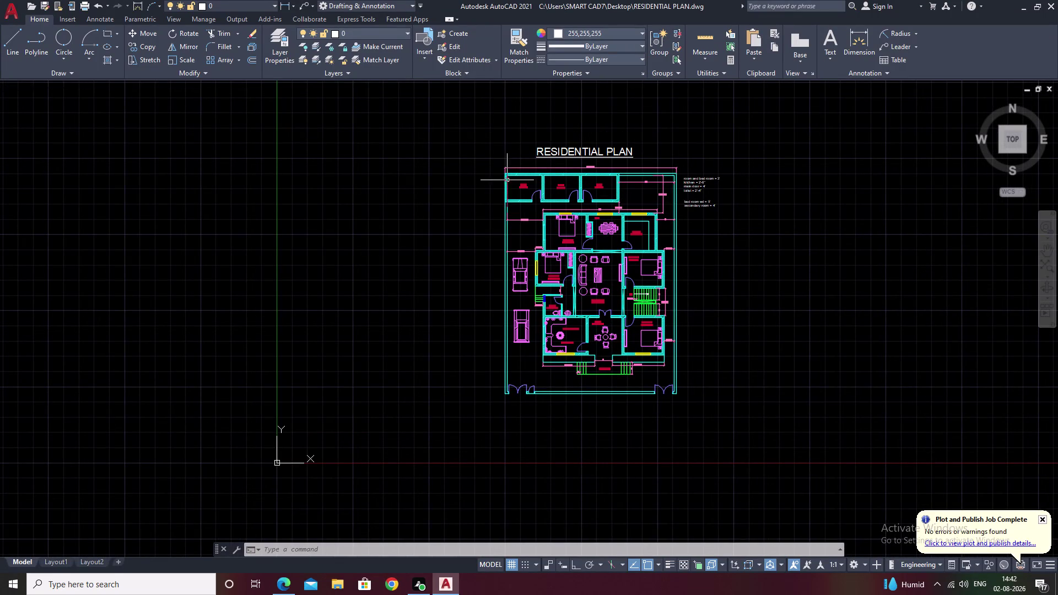
Set the DIM, FUNITUER, VNT and WD layers to plot, then bring up the Plot dialog.
click(275, 39)
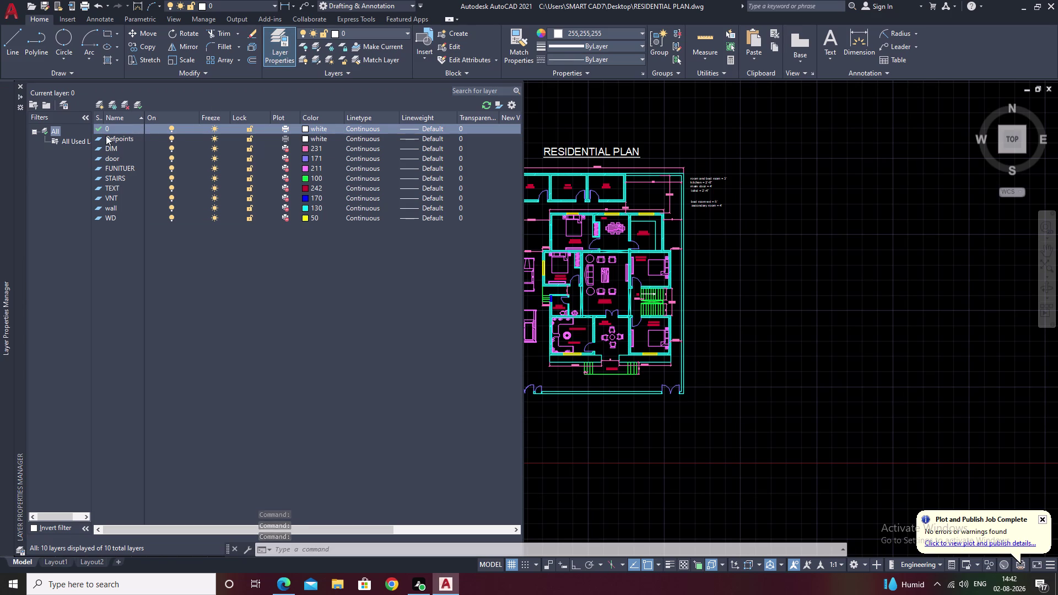
click(285, 147)
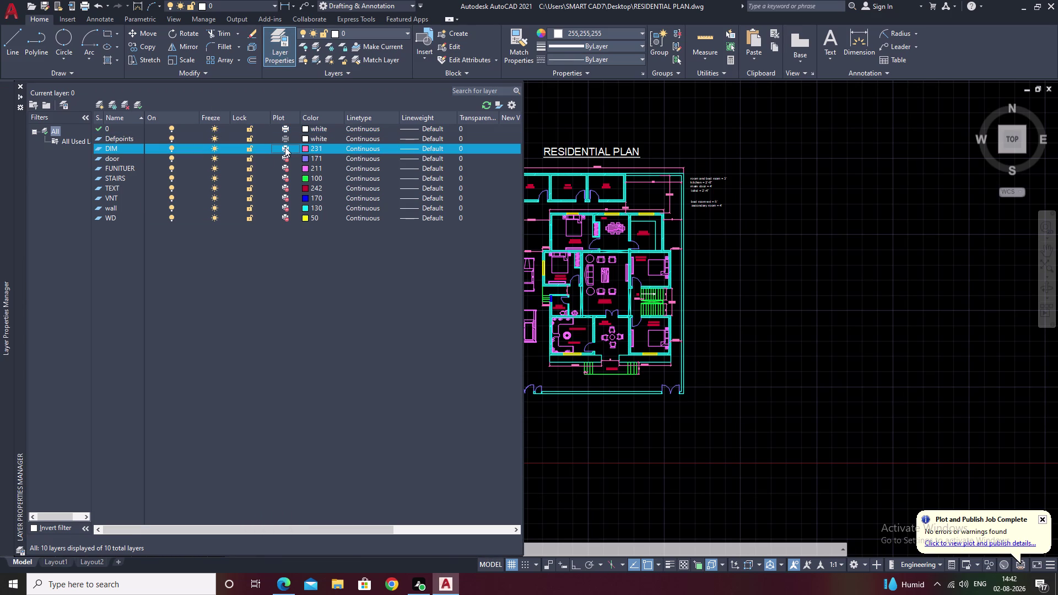
click(286, 159)
click(286, 169)
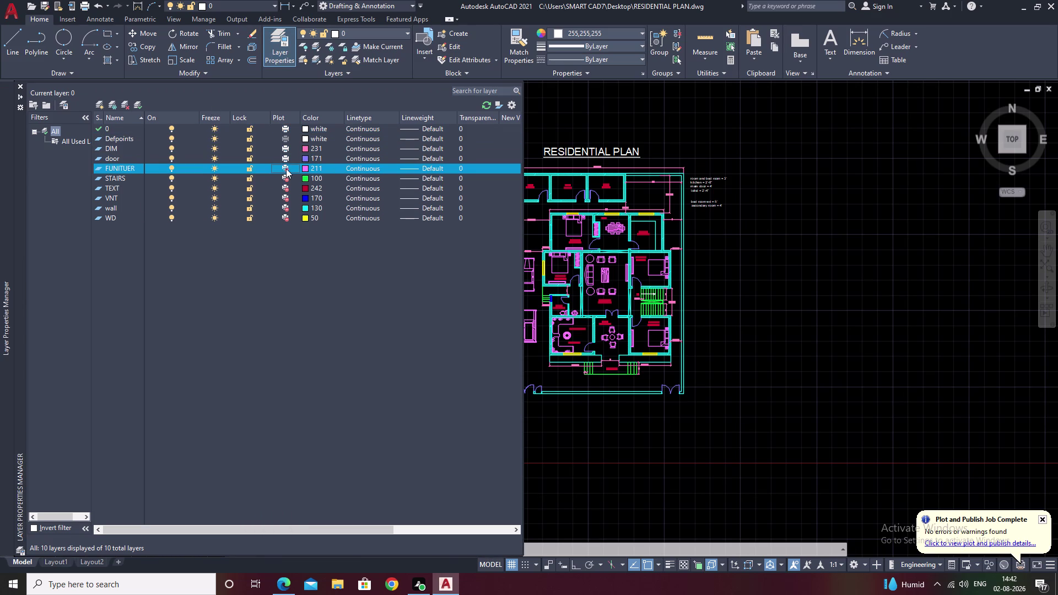
click(285, 179)
click(285, 193)
click(285, 197)
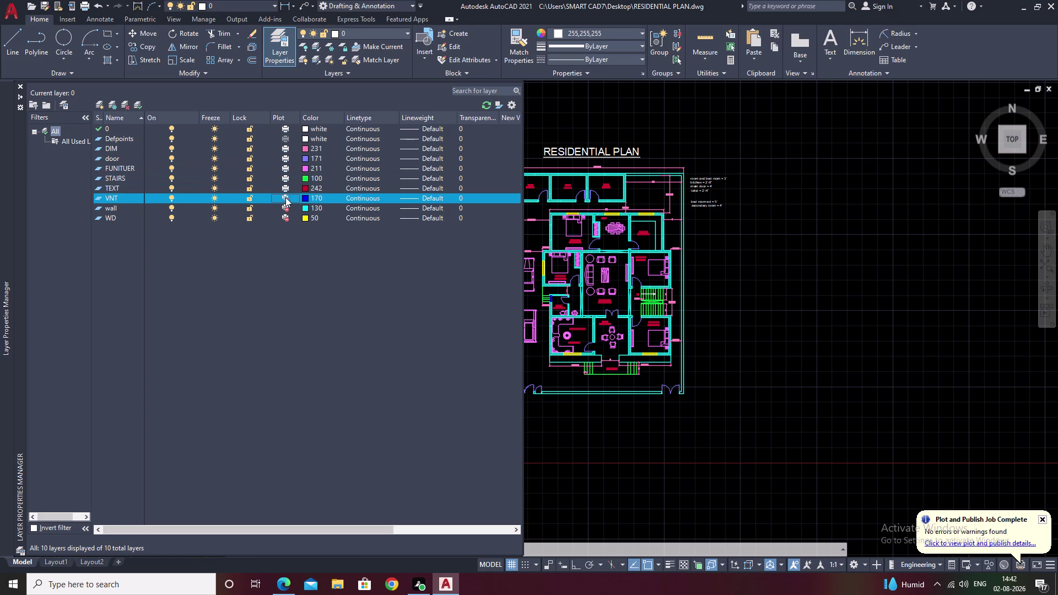
click(287, 205)
click(286, 215)
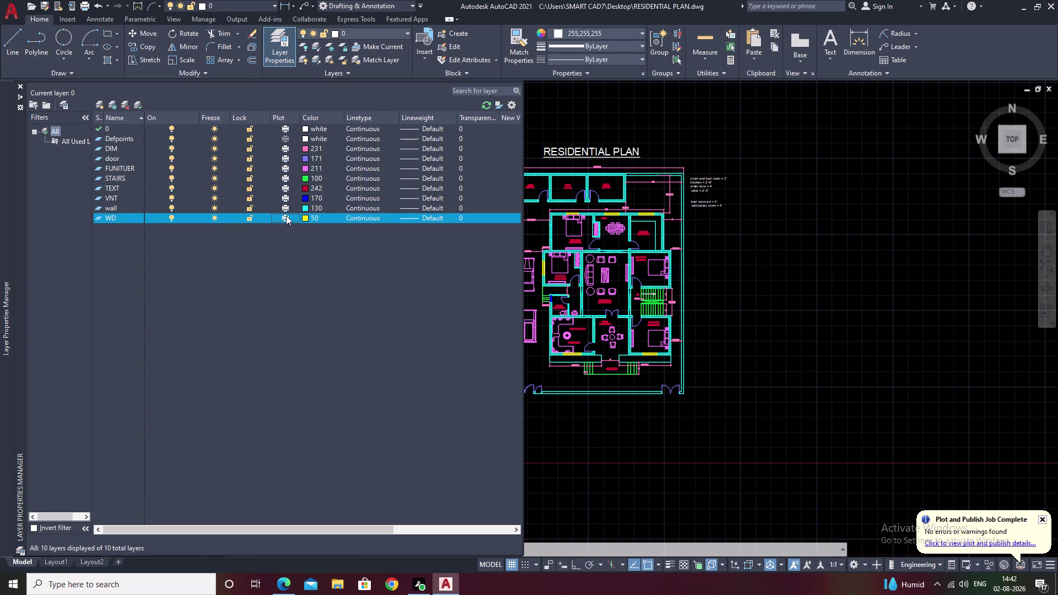
click(18, 86)
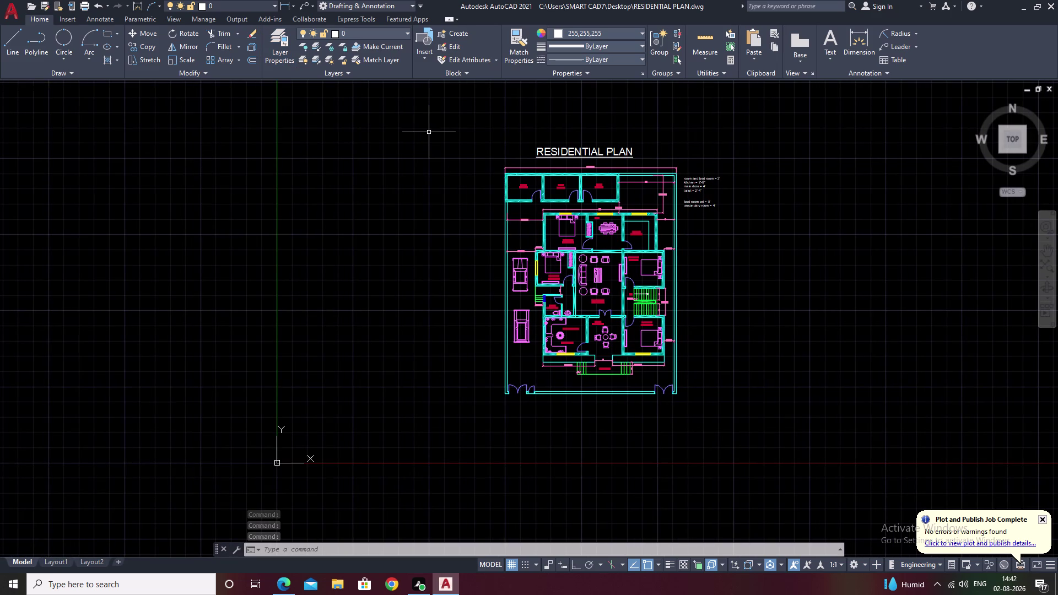
key(ctrl+p)
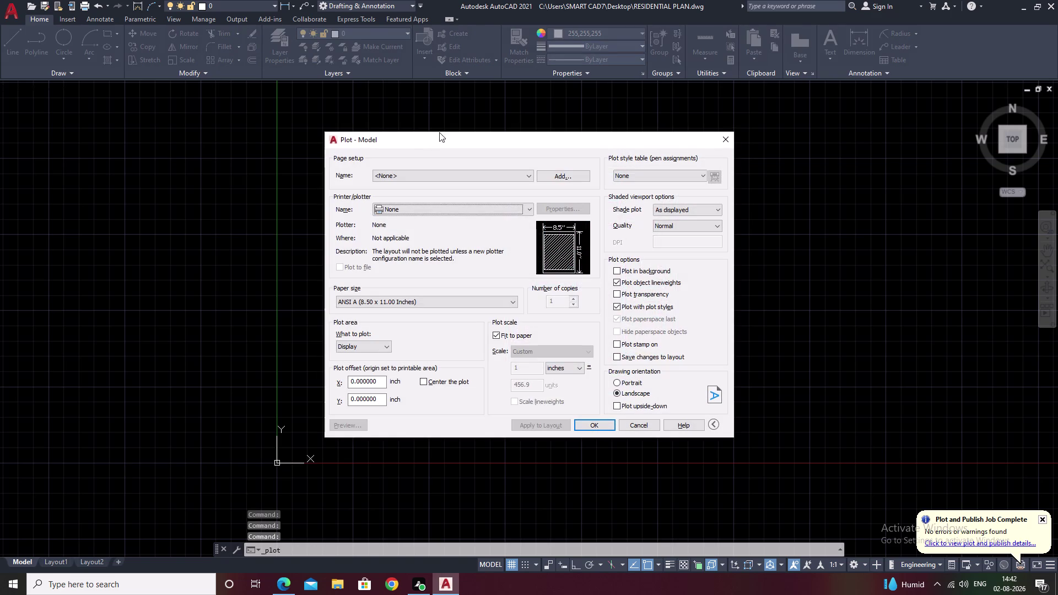
Select the DWG To PDF plotter and center the plot on the paper.
click(529, 210)
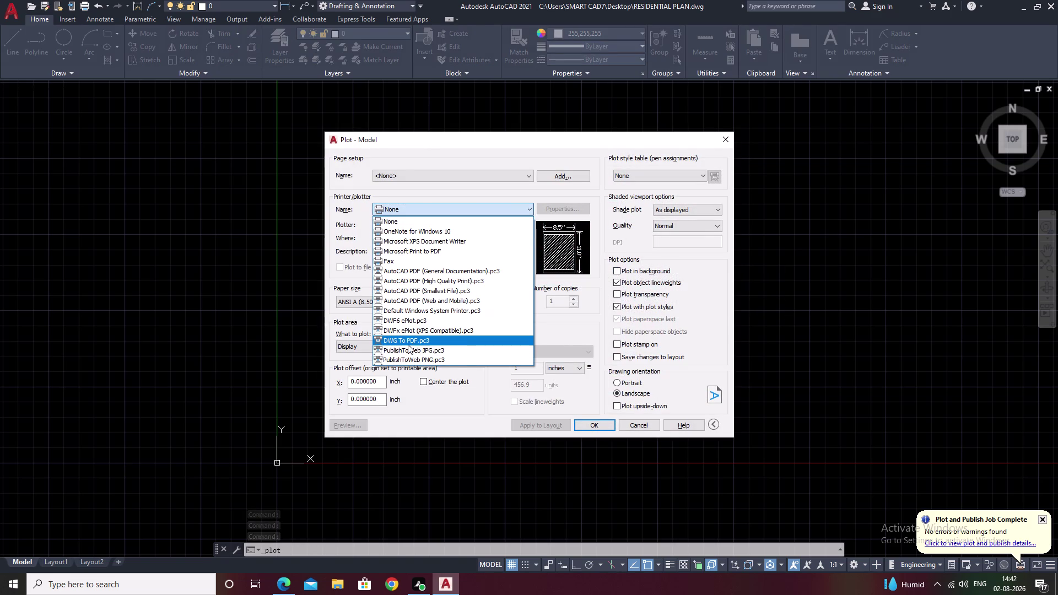
click(413, 343)
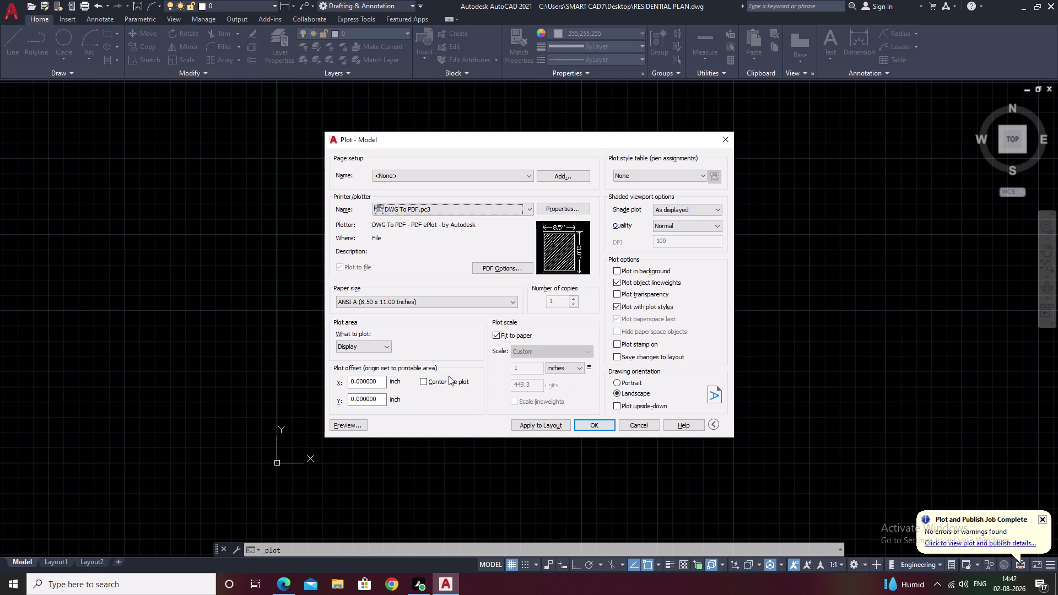
click(421, 381)
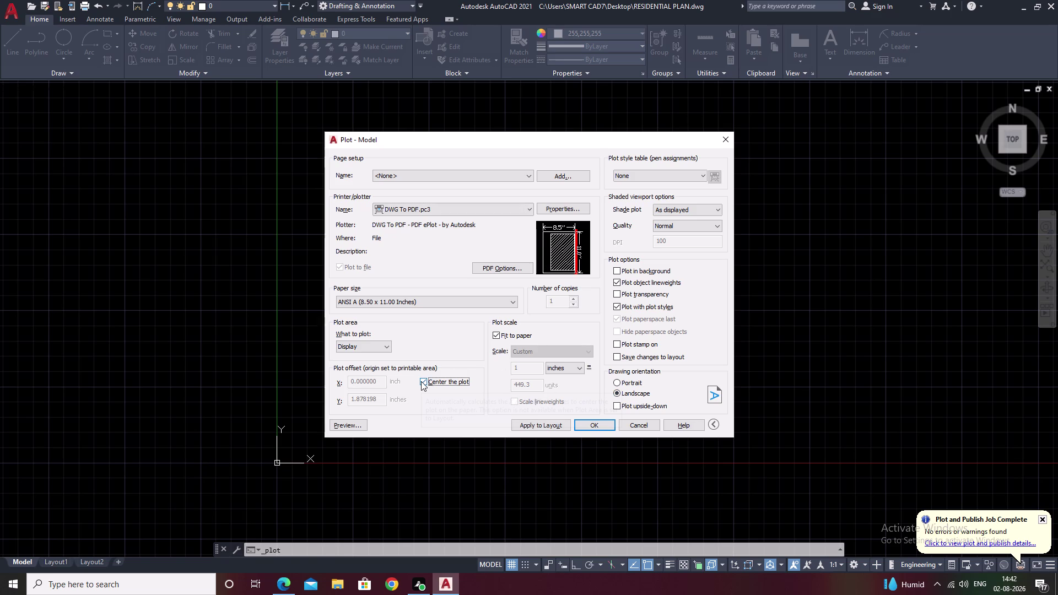
click(421, 381)
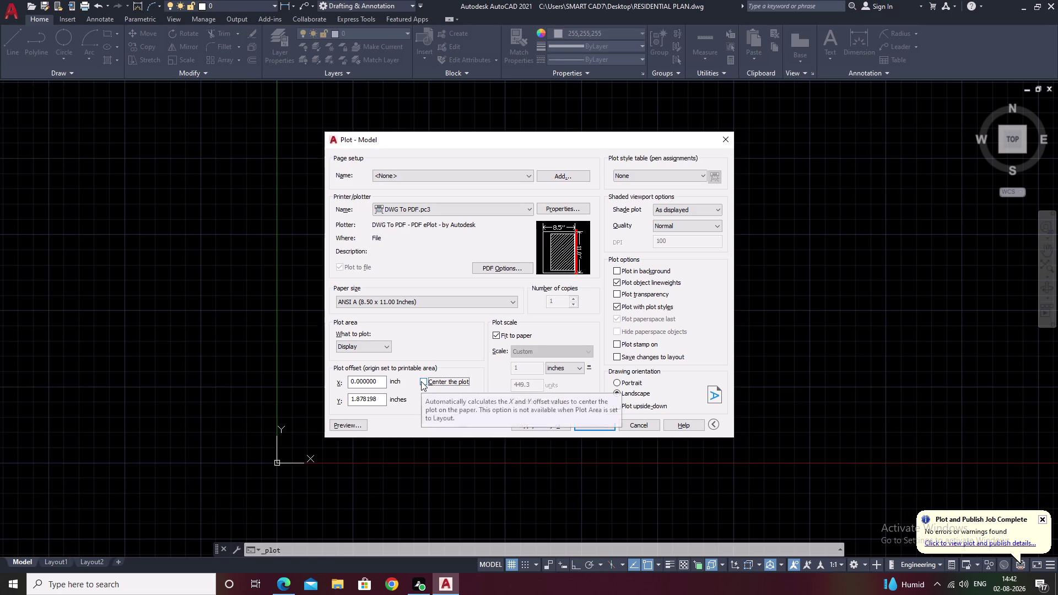
click(421, 382)
Set portrait orientation, turn off Fit to paper, and plot a Window area.
click(619, 383)
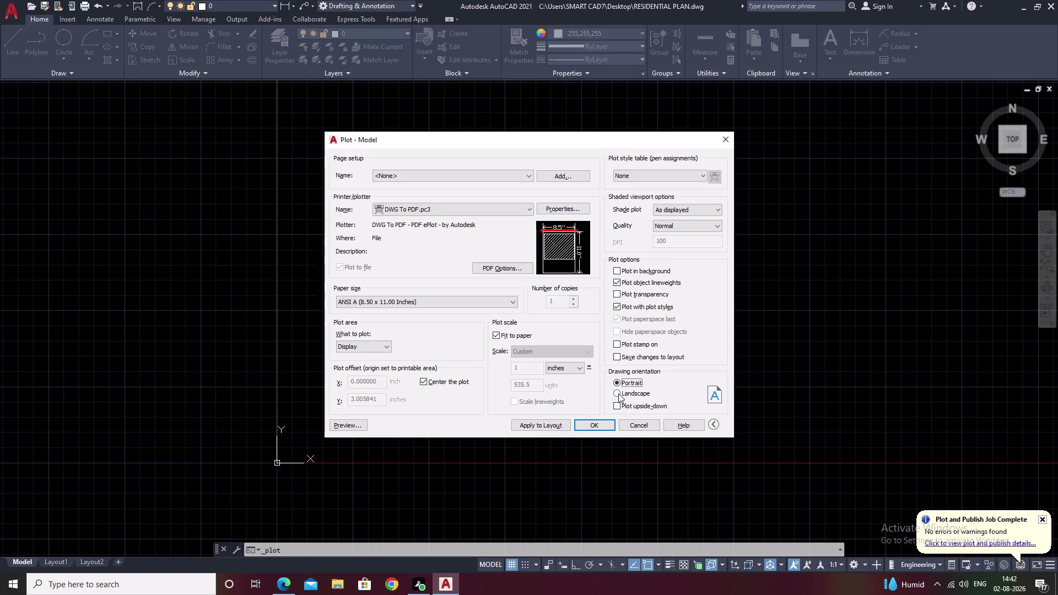
click(496, 334)
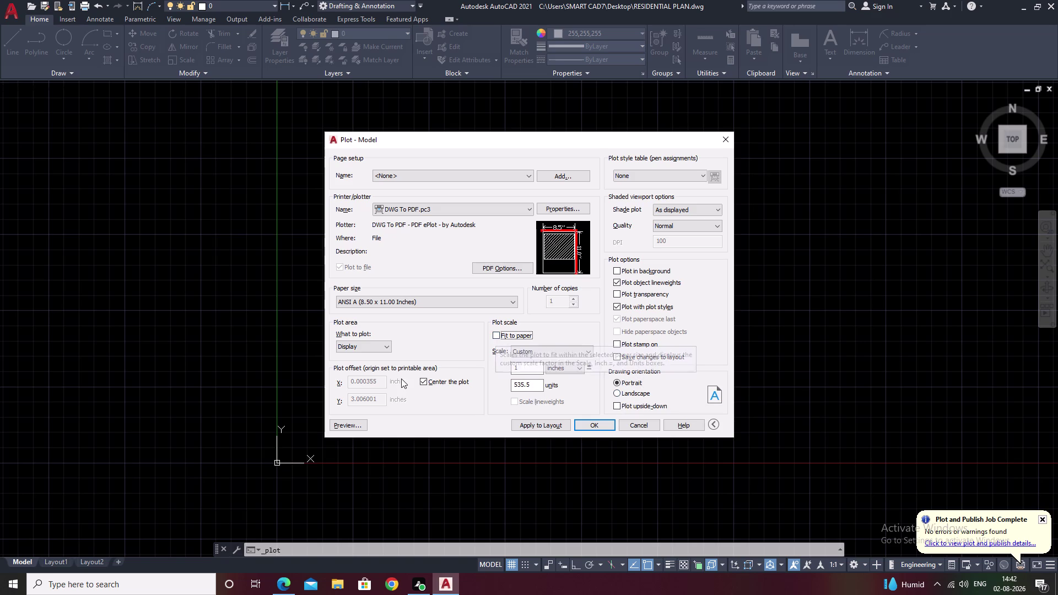
click(380, 350)
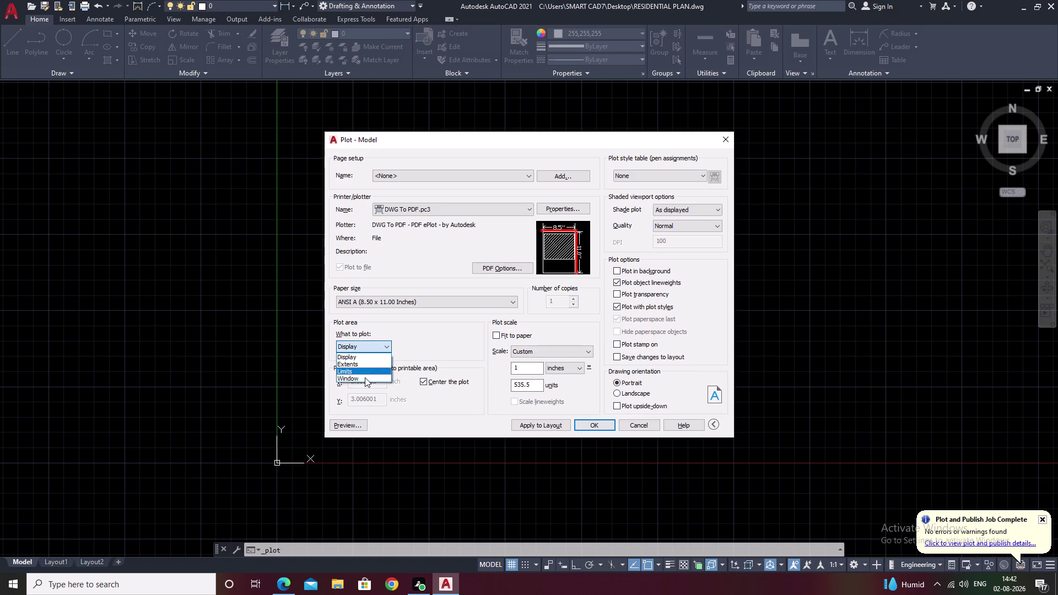
click(366, 379)
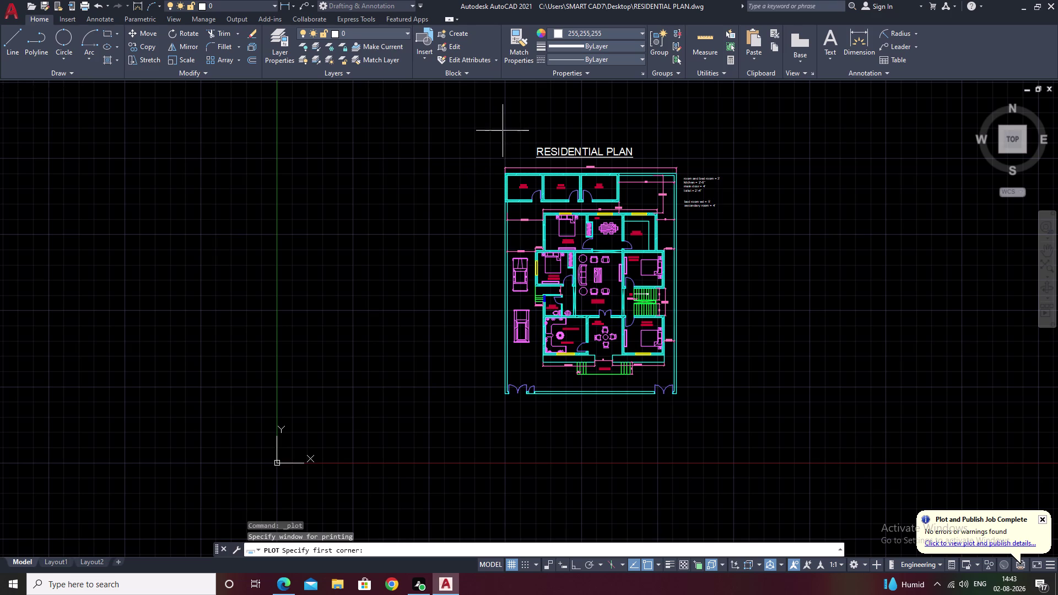
Frame the residential plan and its title with a plot window, then switch to landscape.
click(494, 134)
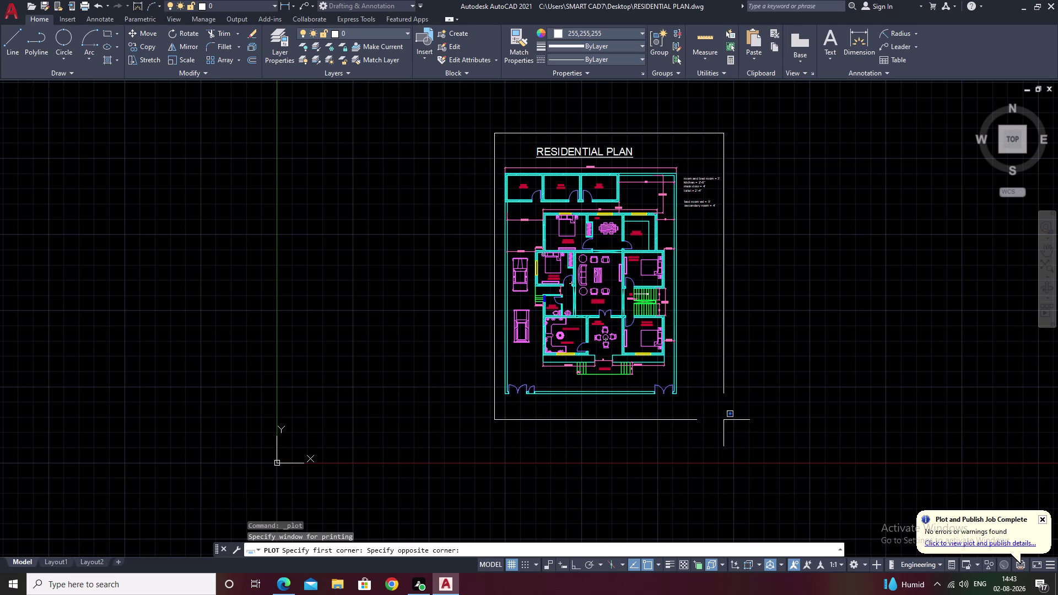
click(724, 420)
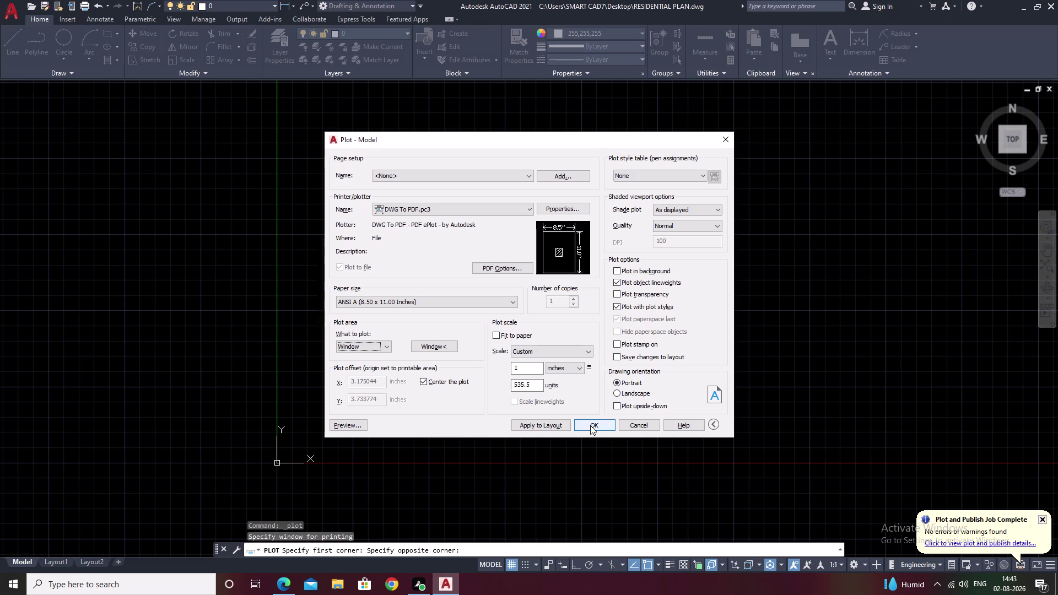
click(617, 391)
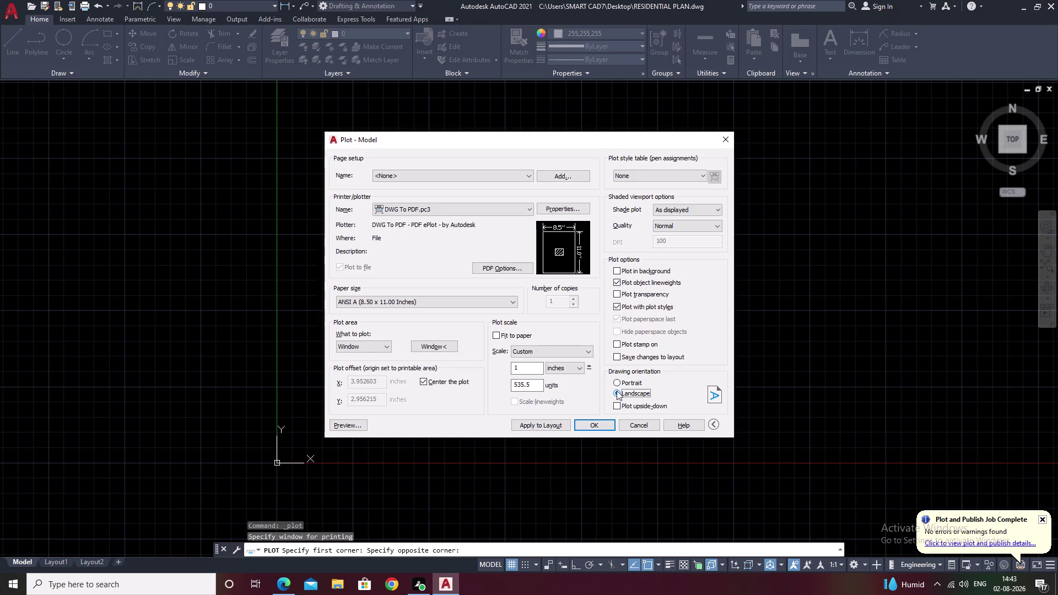
Browse the paper size list, briefly choosing ANSI D.
click(507, 301)
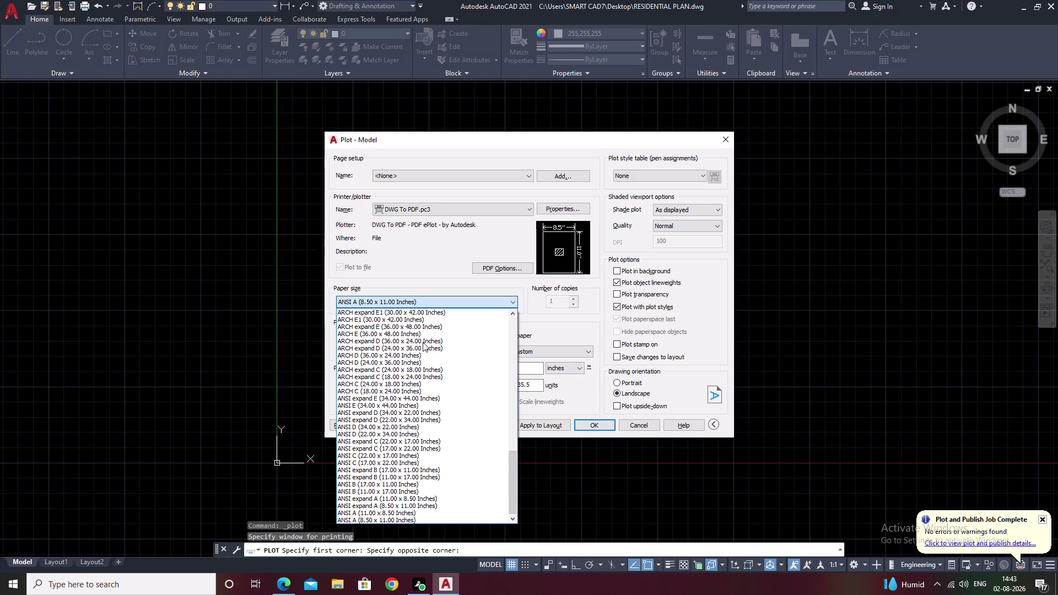
scroll(down, 3)
click(355, 431)
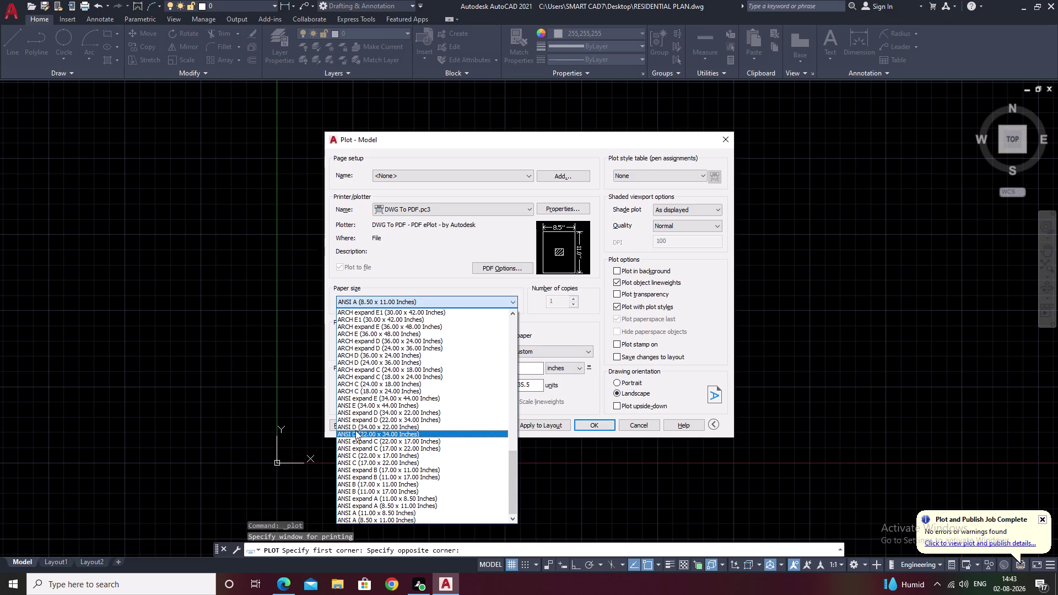
click(514, 299)
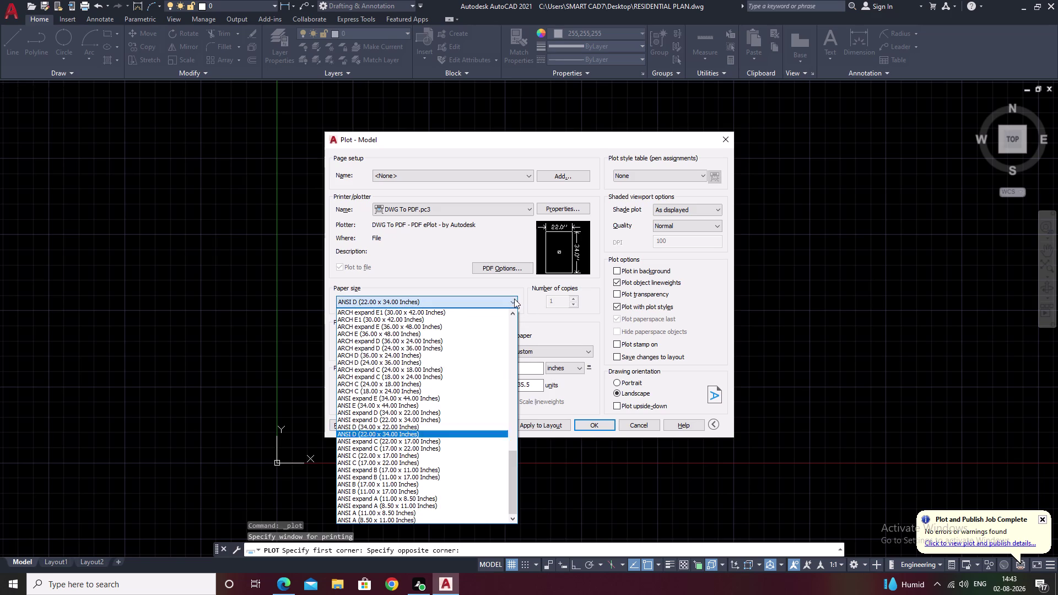
drag(515, 464, 514, 436)
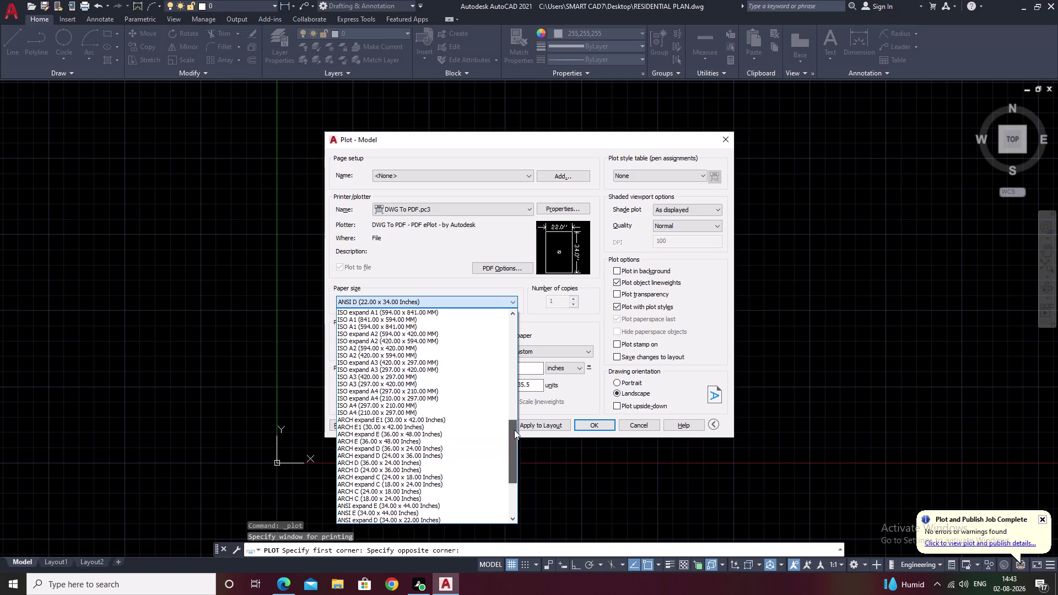
drag(514, 436, 519, 303)
click(520, 302)
click(486, 297)
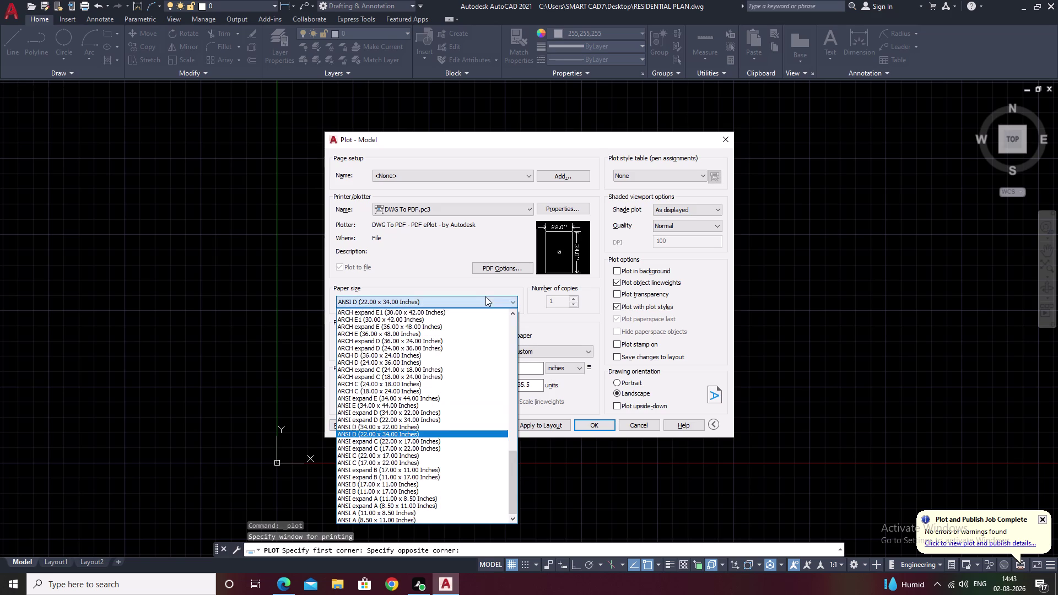
drag(512, 397, 515, 337)
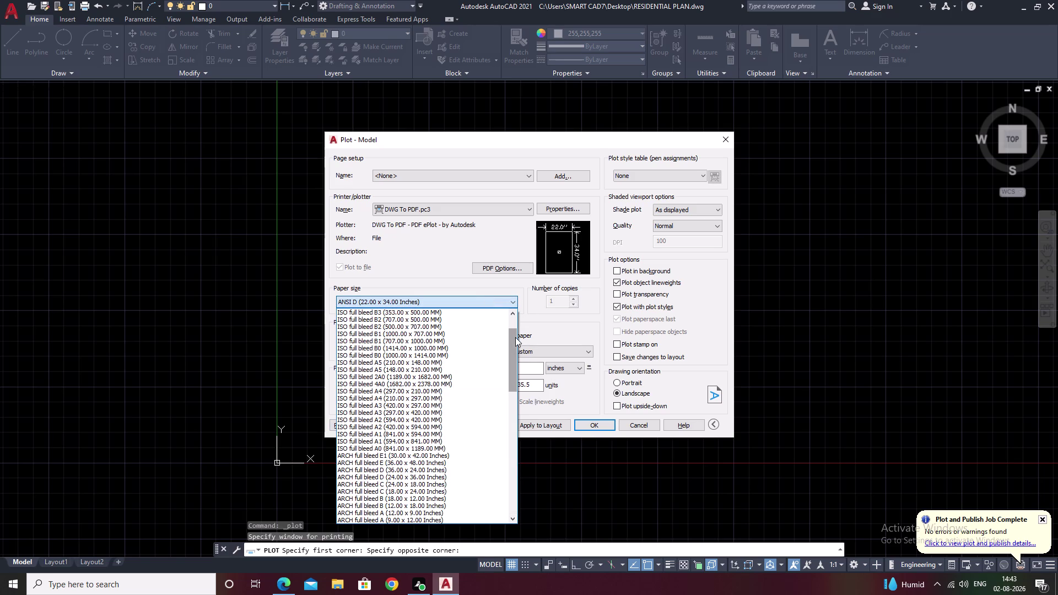
Settle on ISO full bleed A3 paper after trying B3 and B2.
click(421, 310)
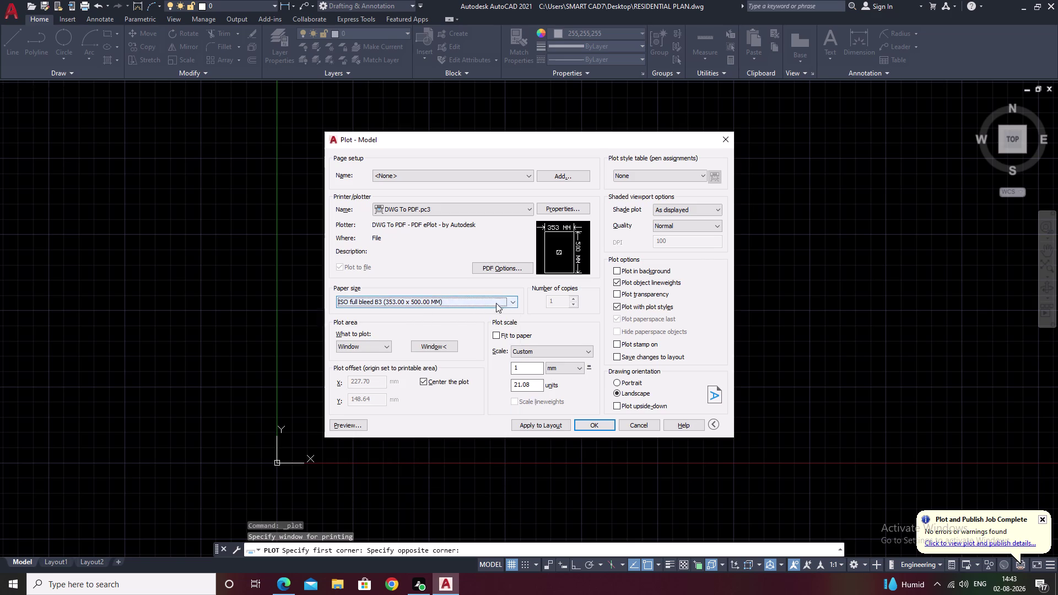
click(514, 301)
click(479, 328)
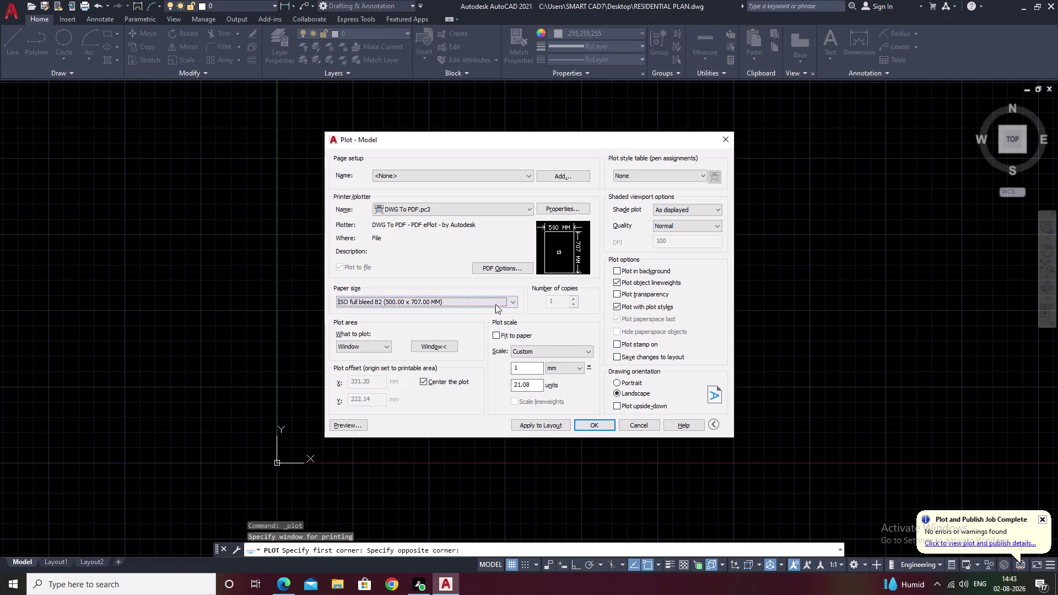
click(510, 300)
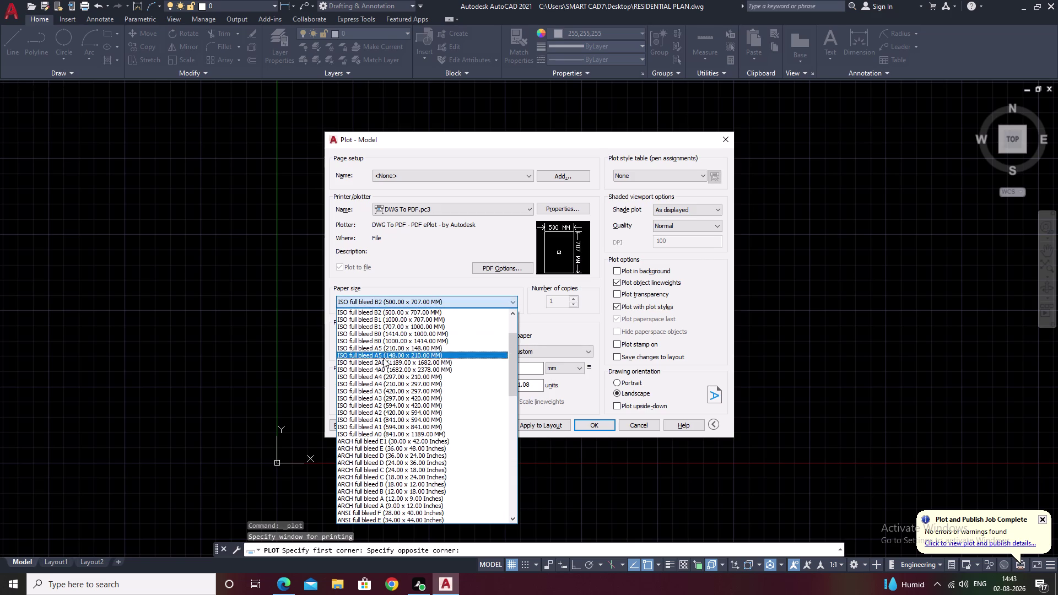
click(382, 396)
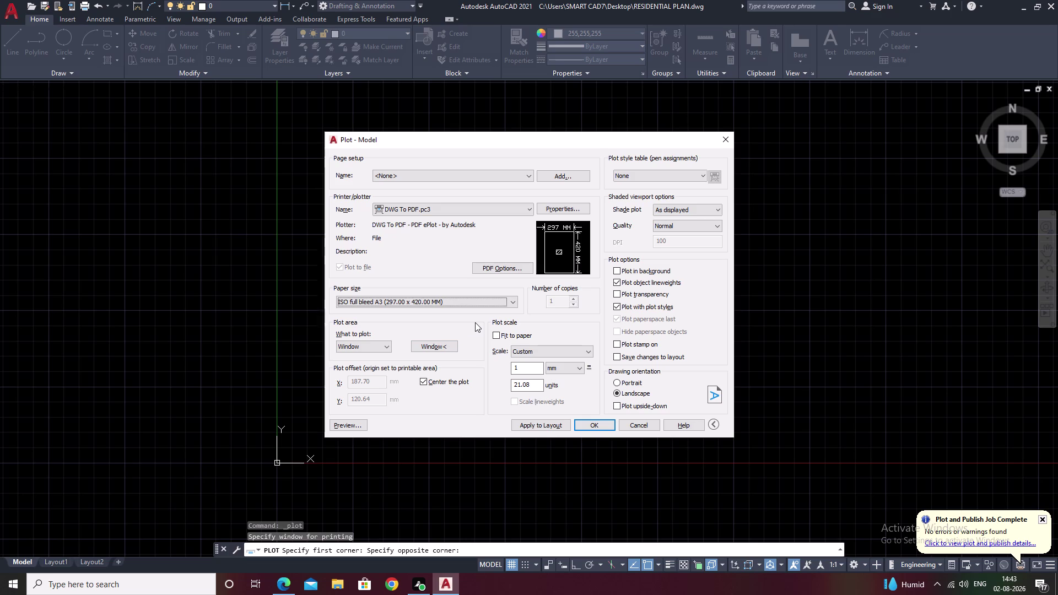
Plot the Window area, accept the annotation scale warning, and save the PDF to the Desktop.
click(384, 348)
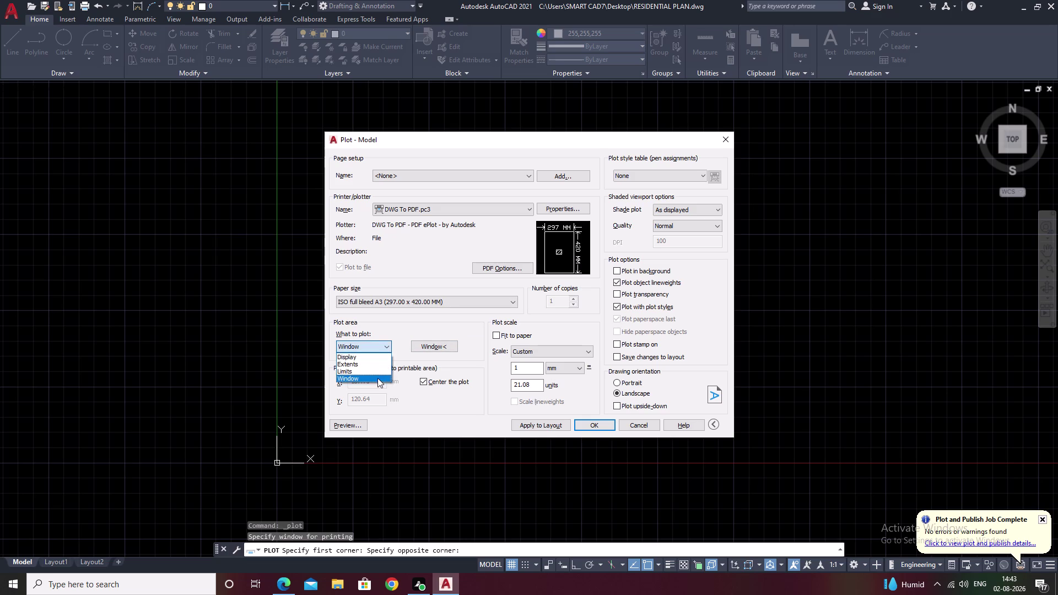
click(377, 378)
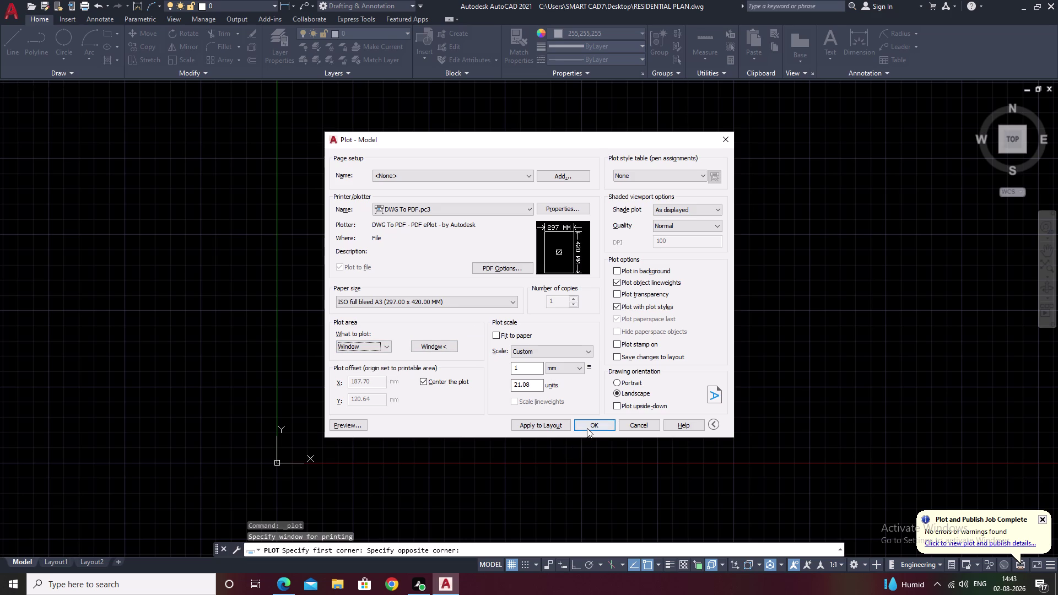
click(617, 382)
click(615, 396)
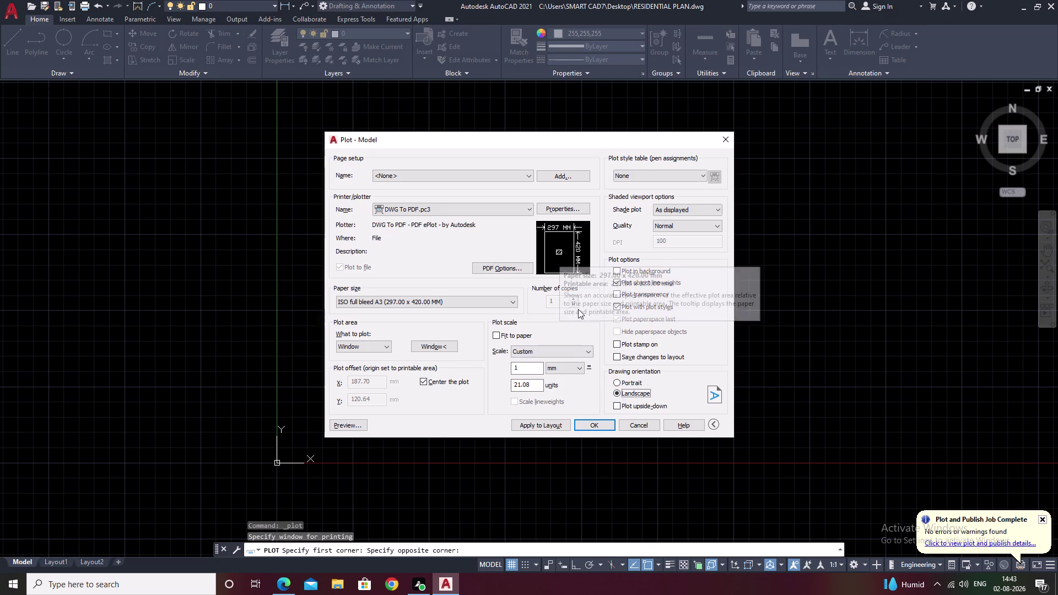
click(586, 426)
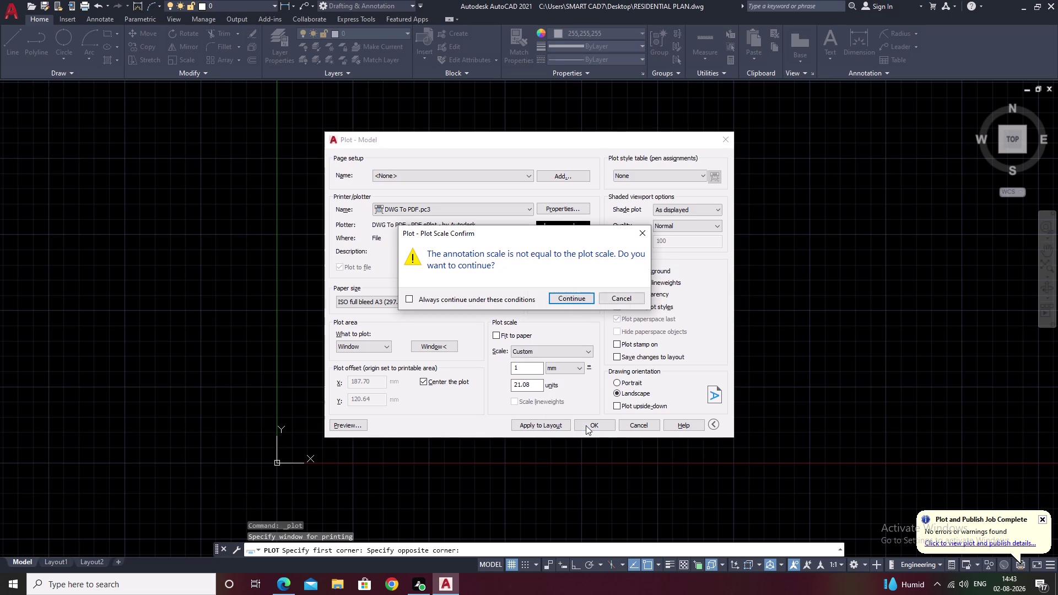
click(572, 296)
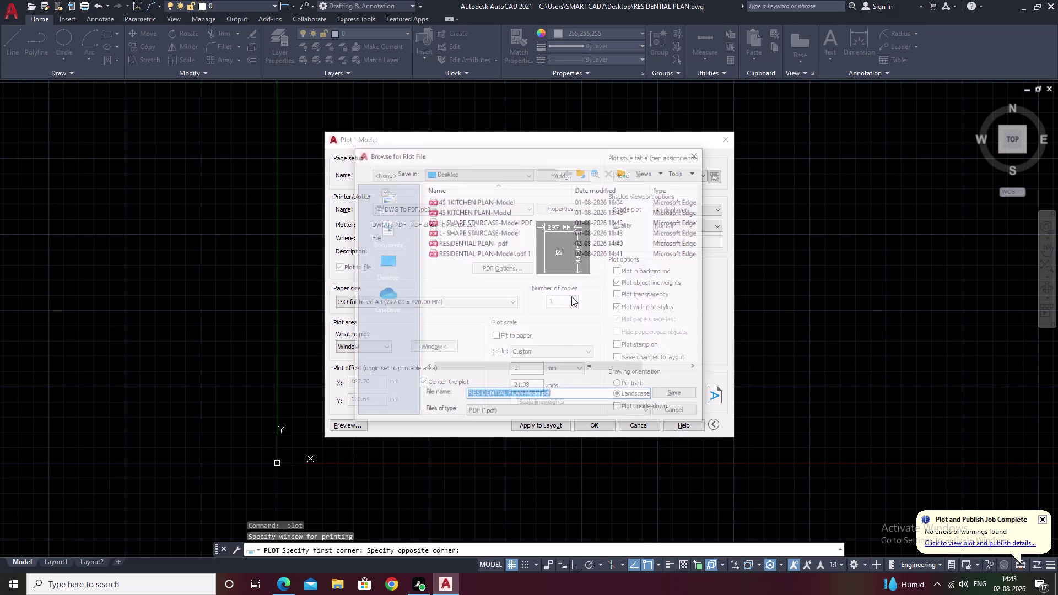
click(672, 396)
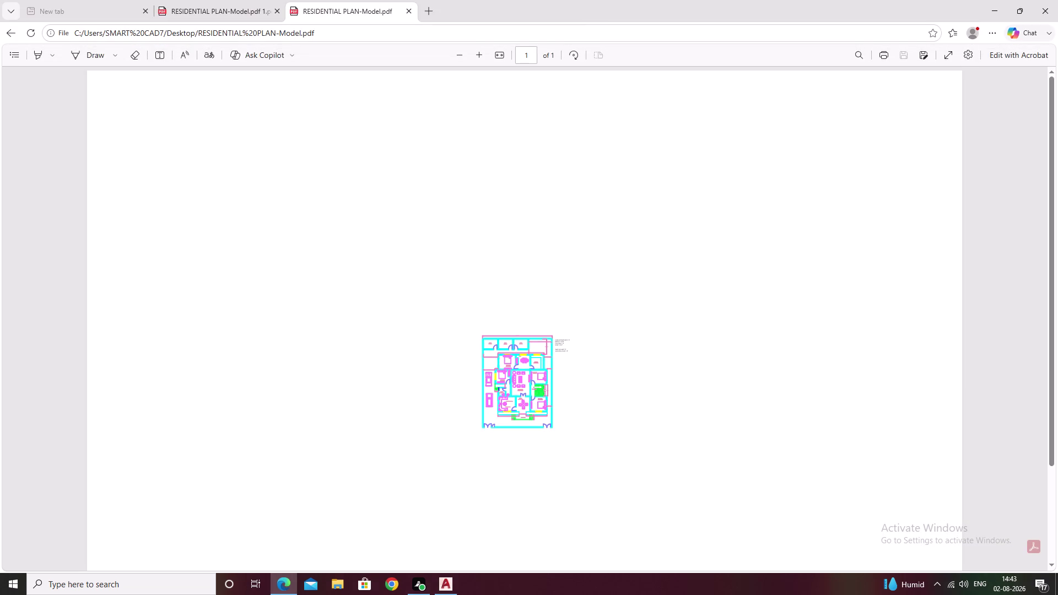
Scroll the plotted PDF, close both RESIDENTIAL PLAN tabs, and return to AutoCAD.
scroll(down, 3)
scroll(up, 3)
scroll(up, 3)
scroll(down, 3)
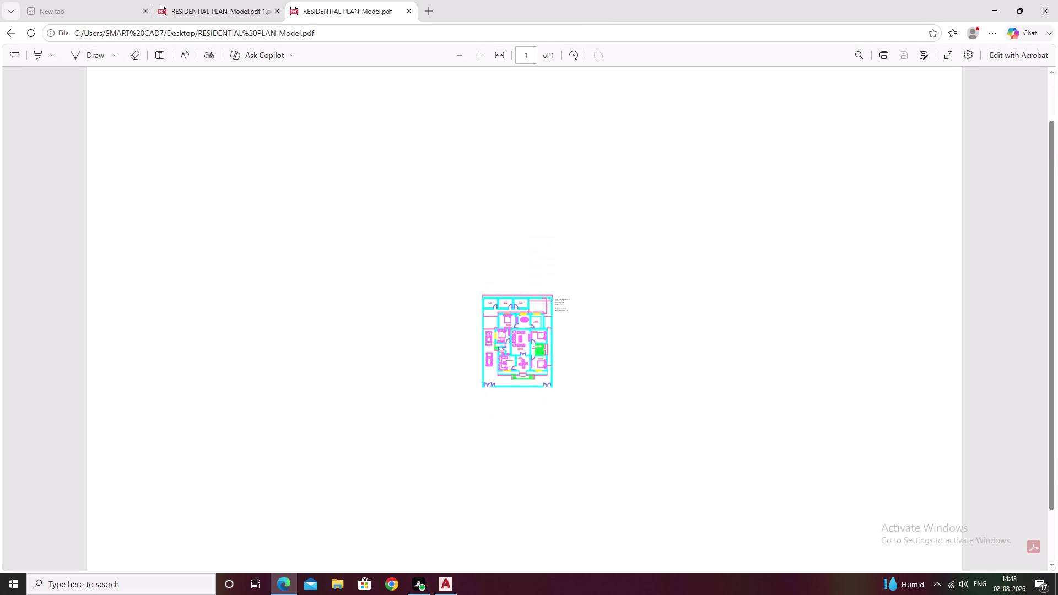
scroll(down, 3)
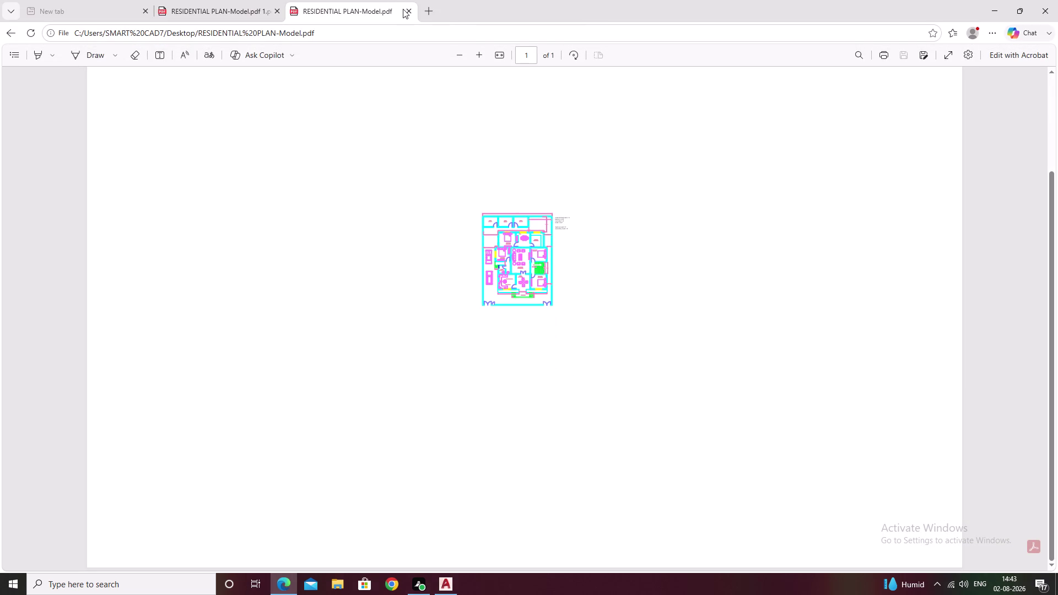
click(408, 12)
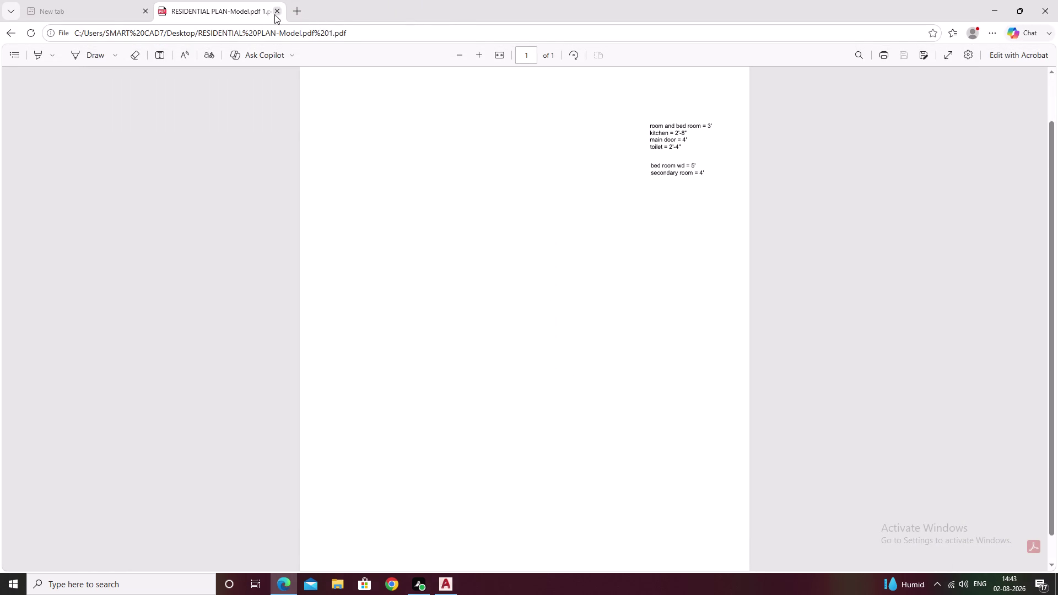
click(279, 14)
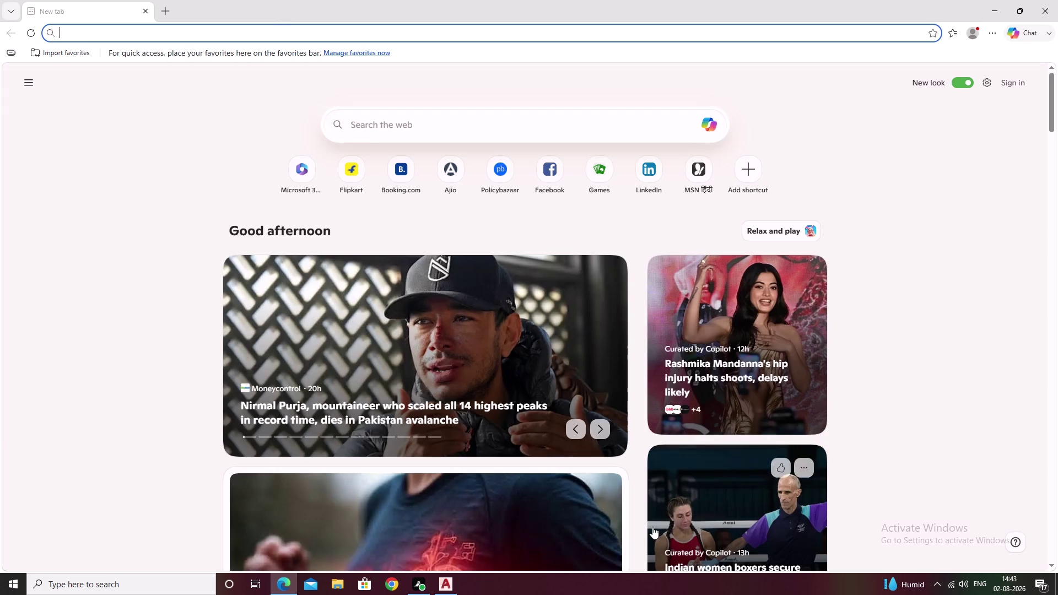
click(448, 582)
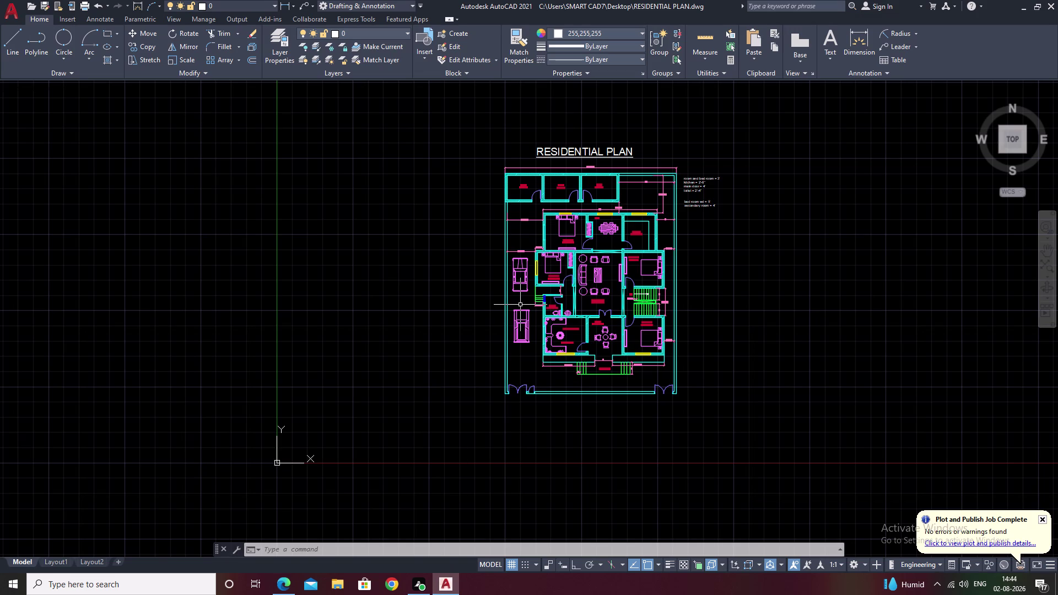
Start a new plot with the DWG To PDF plotter and Window as the plot area.
key(ctrl+p)
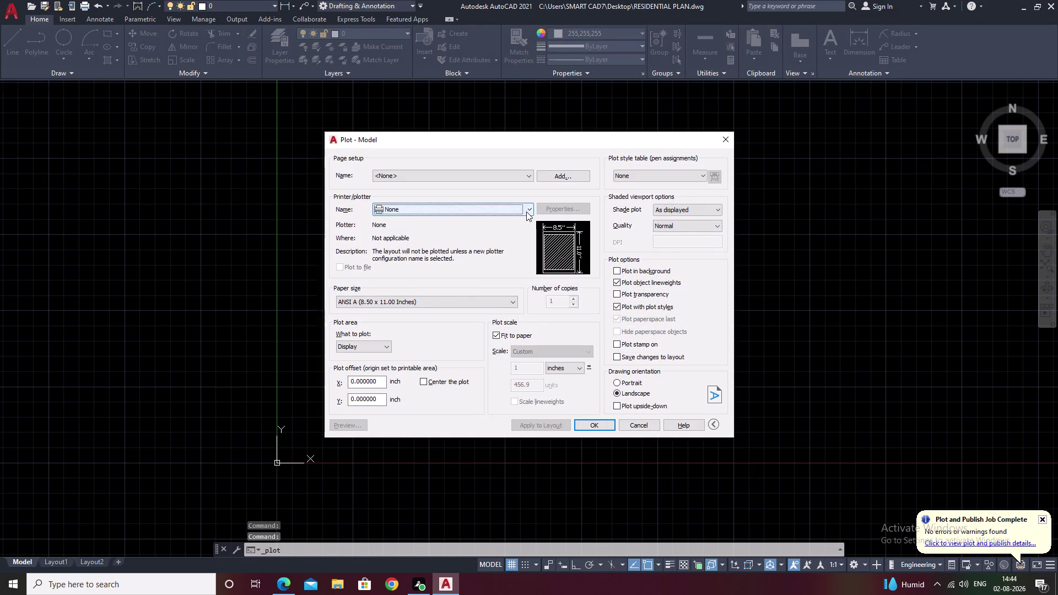
click(526, 211)
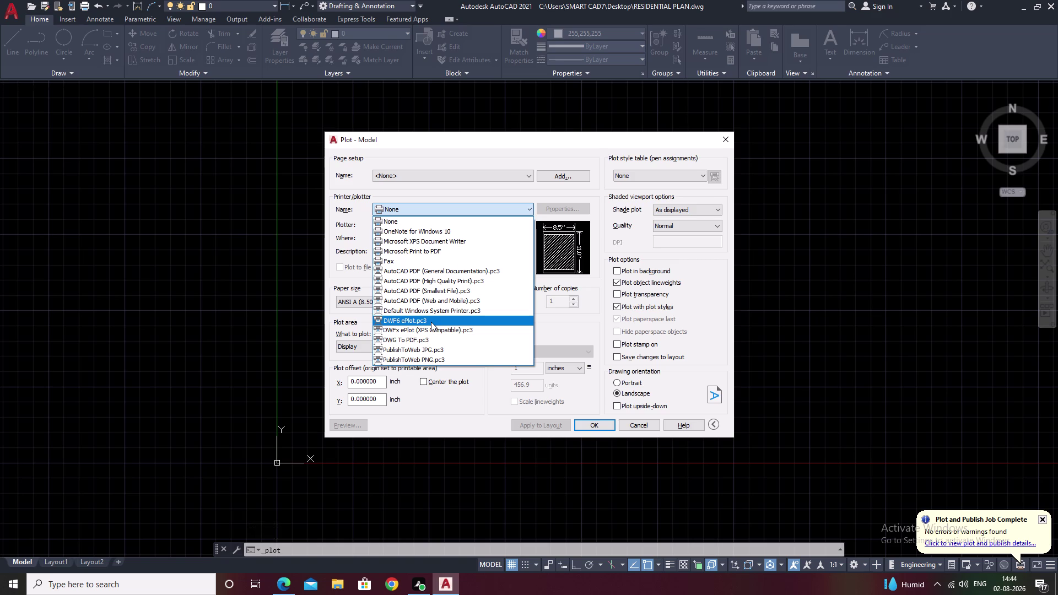
click(436, 337)
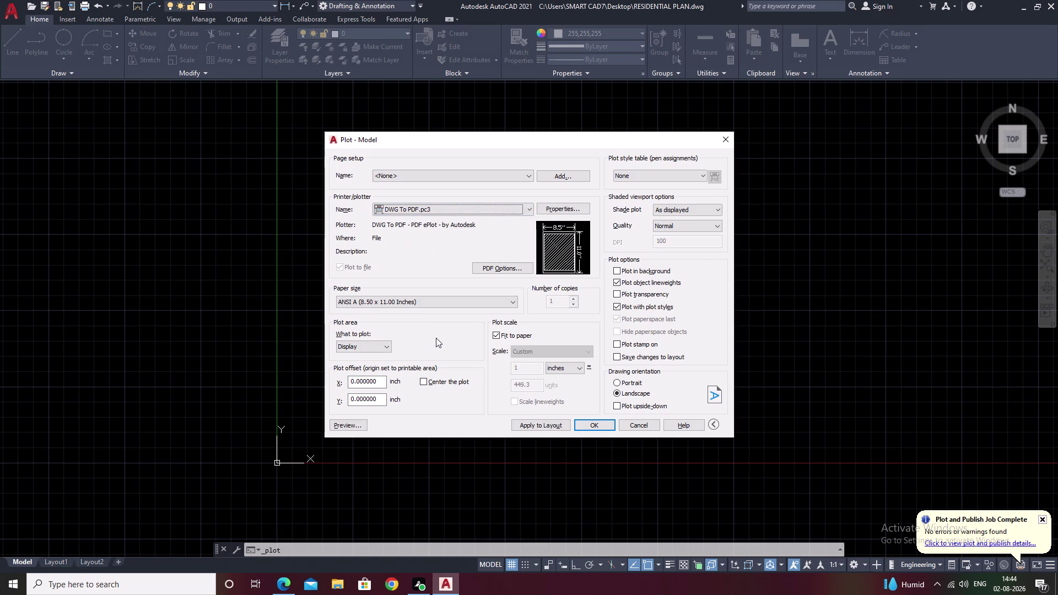
click(382, 347)
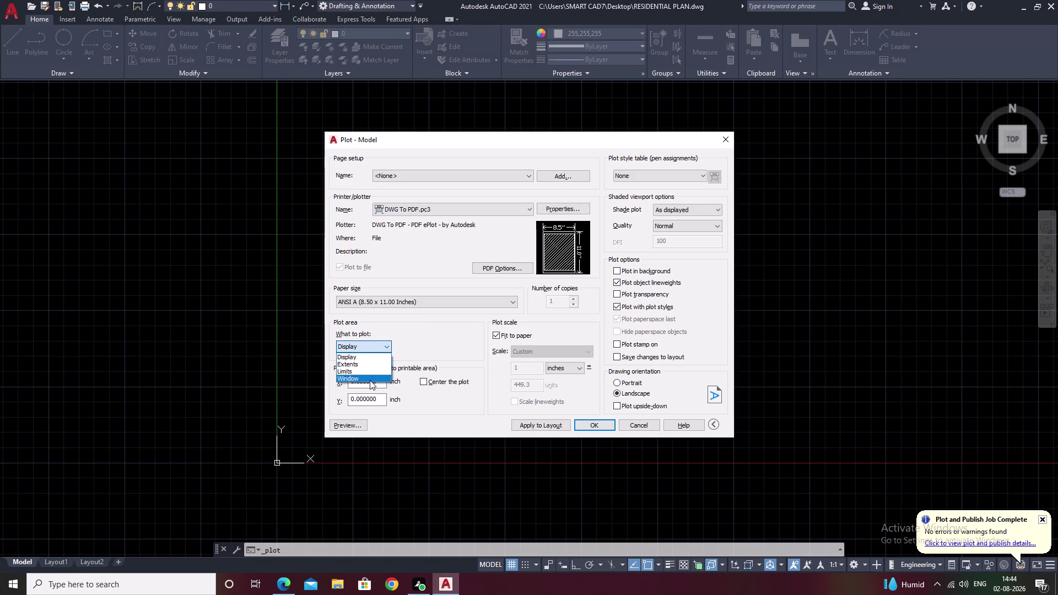
click(370, 380)
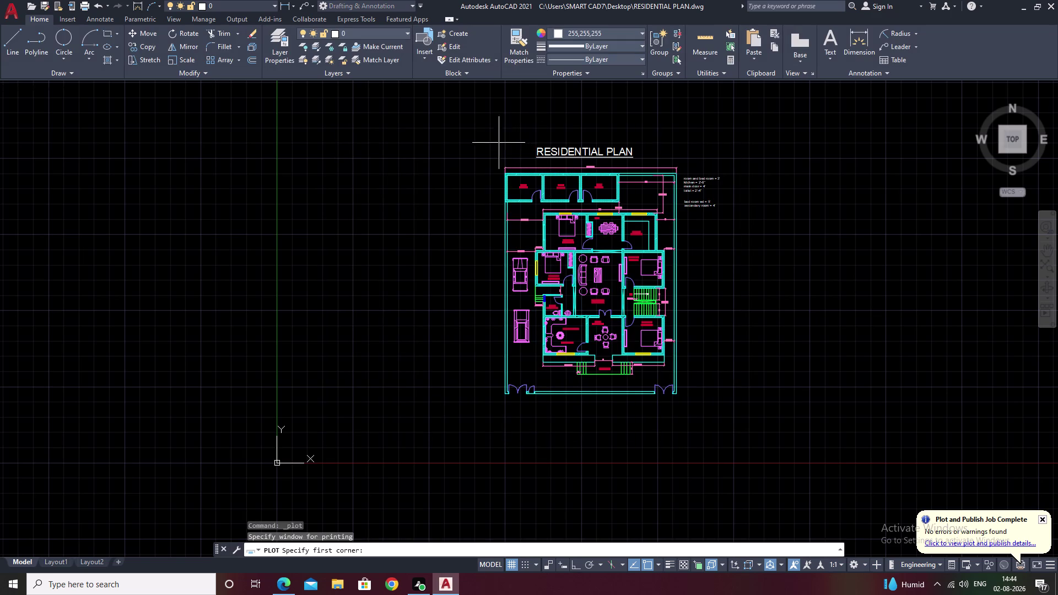
Pick window corners around the plan and try plotting, cancelling the save.
drag(492, 142, 711, 420)
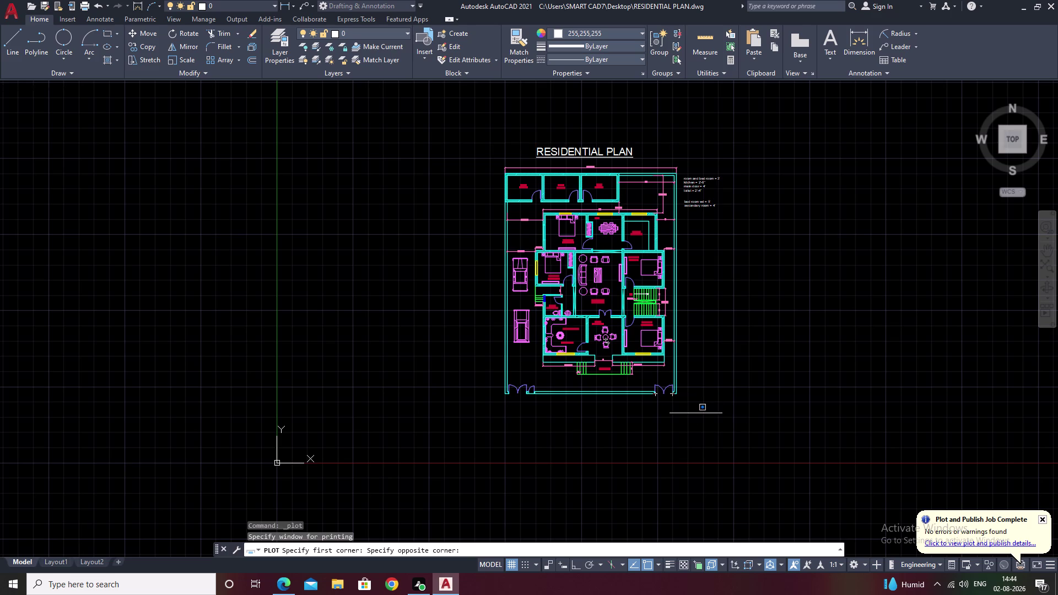
drag(711, 420, 745, 430)
double_click(732, 421)
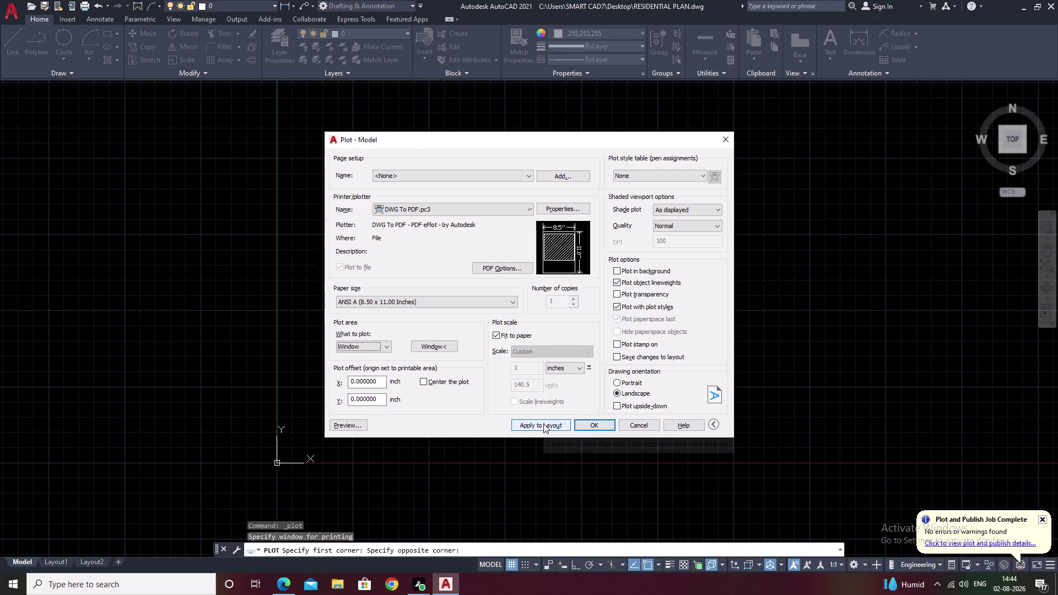
click(598, 423)
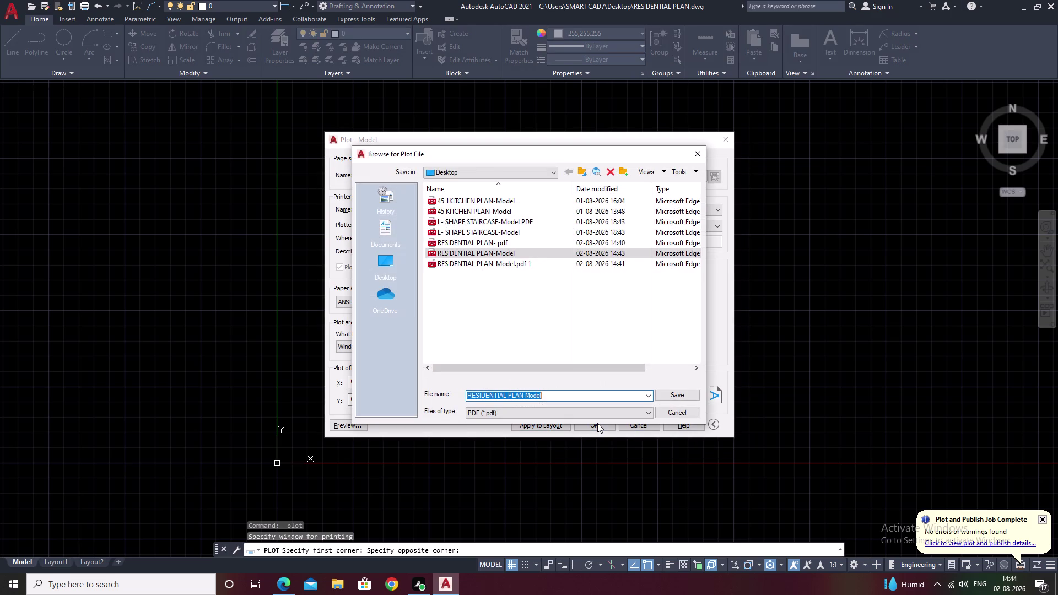
click(699, 153)
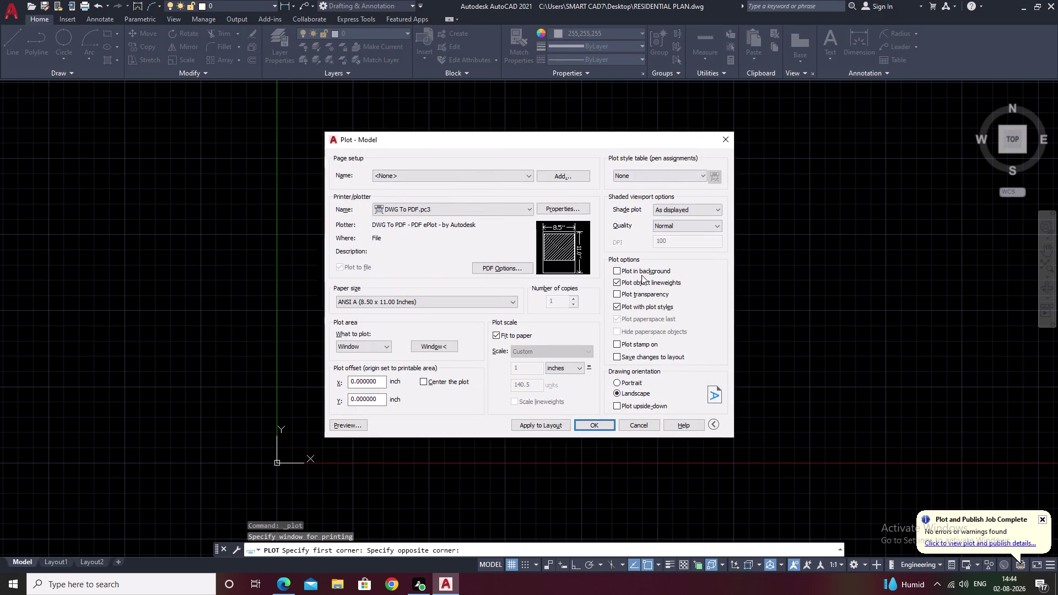
Turn off object lineweights, then plot and save the PDF to the Desktop.
click(617, 282)
click(593, 426)
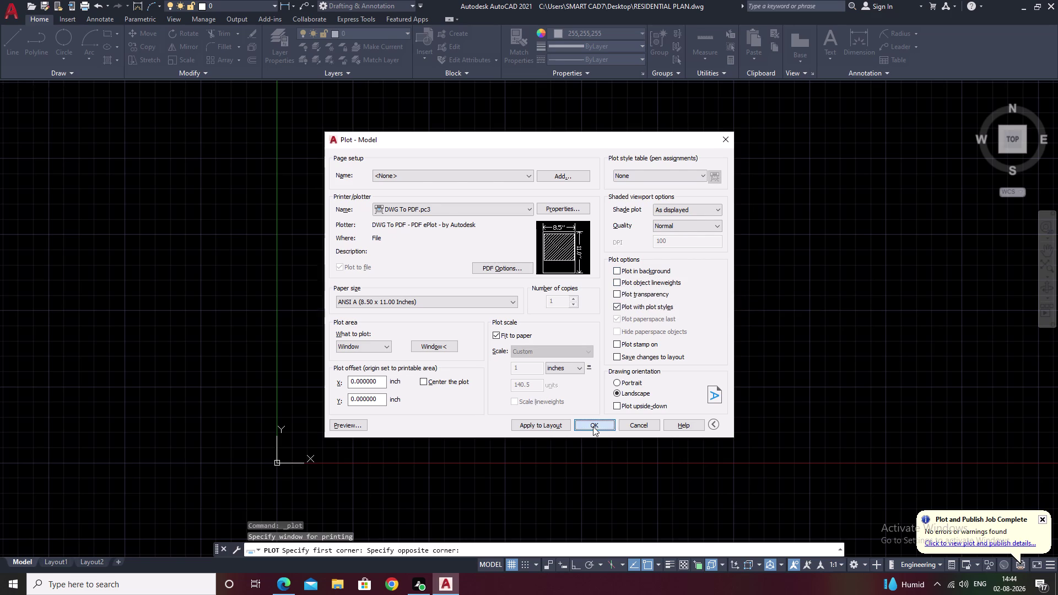
click(665, 395)
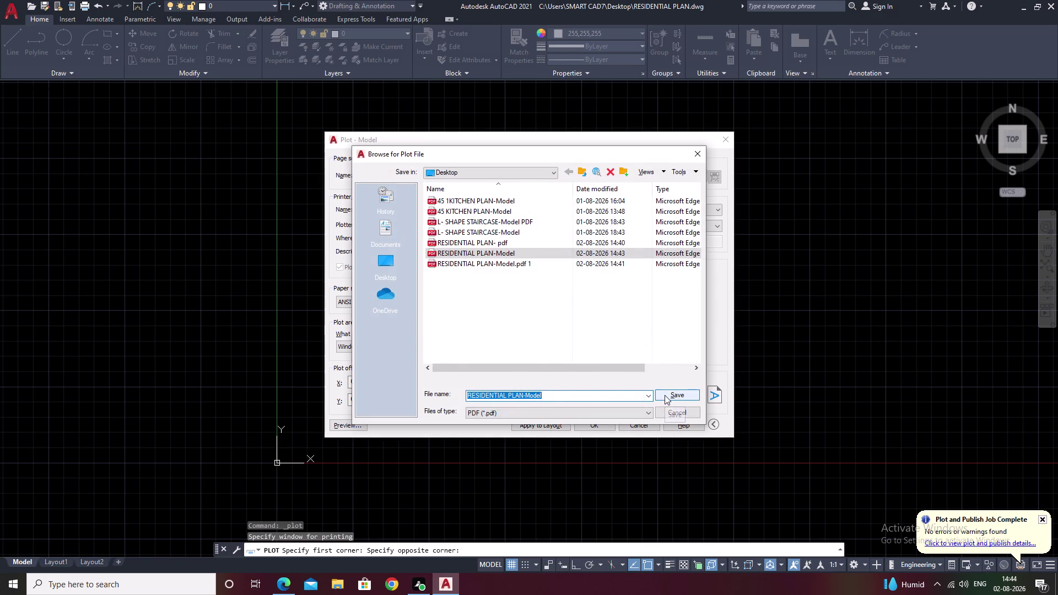
click(565, 301)
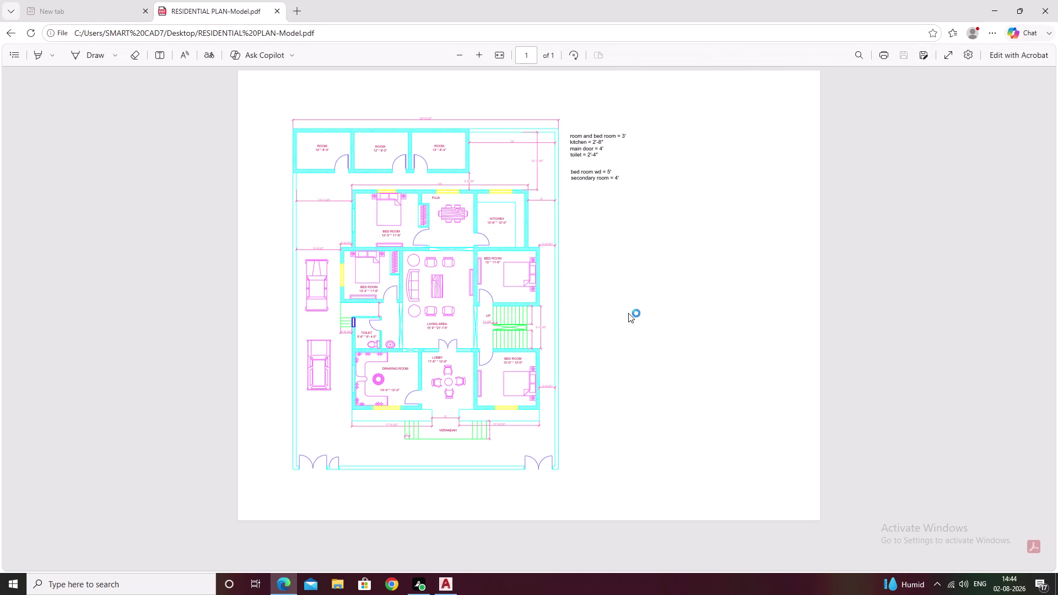
Scroll the fitted plan PDF and start saving a copy from Edge.
scroll(down, 3)
scroll(up, 3)
middle_drag(624, 344, 683, 327)
click(925, 54)
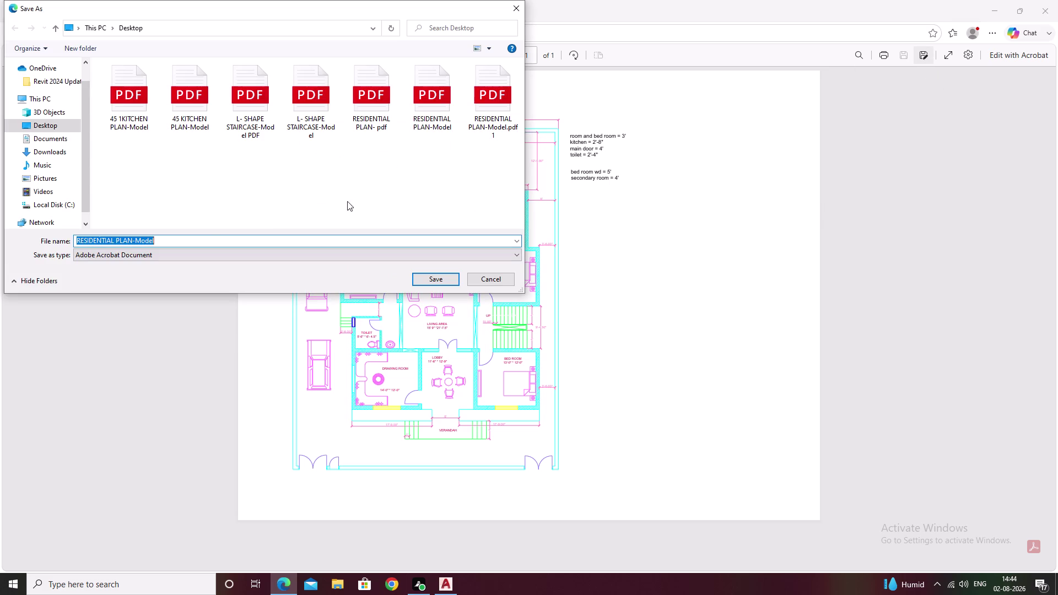
Save the copy as 'RESIDENTIAL PLAN-Model 2' and switch back to AutoCAD.
click(214, 238)
double_click(218, 237)
click(220, 238)
click(220, 238)
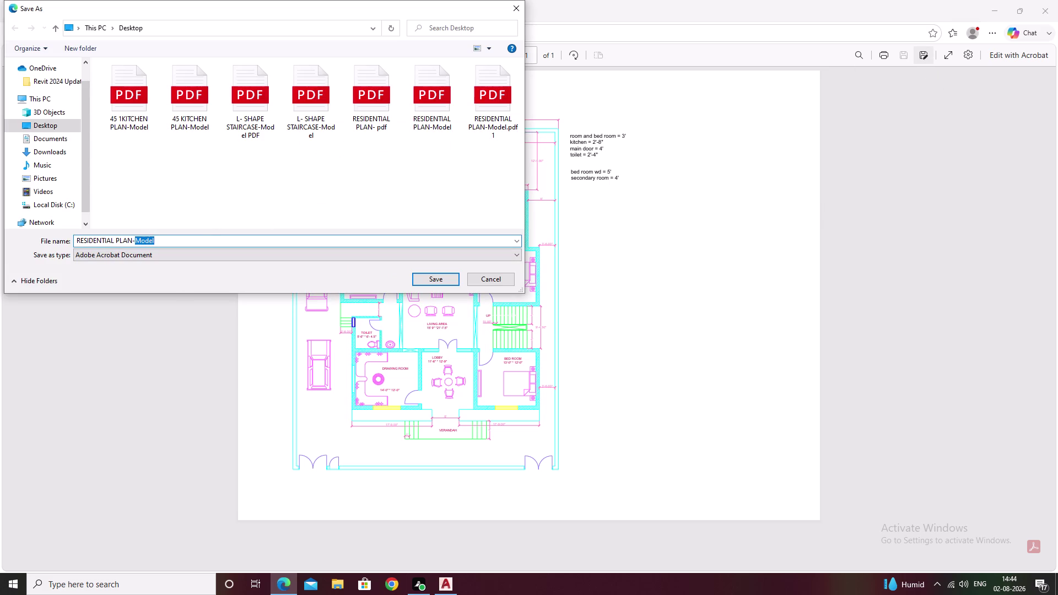
click(220, 237)
key(space)
key(2)
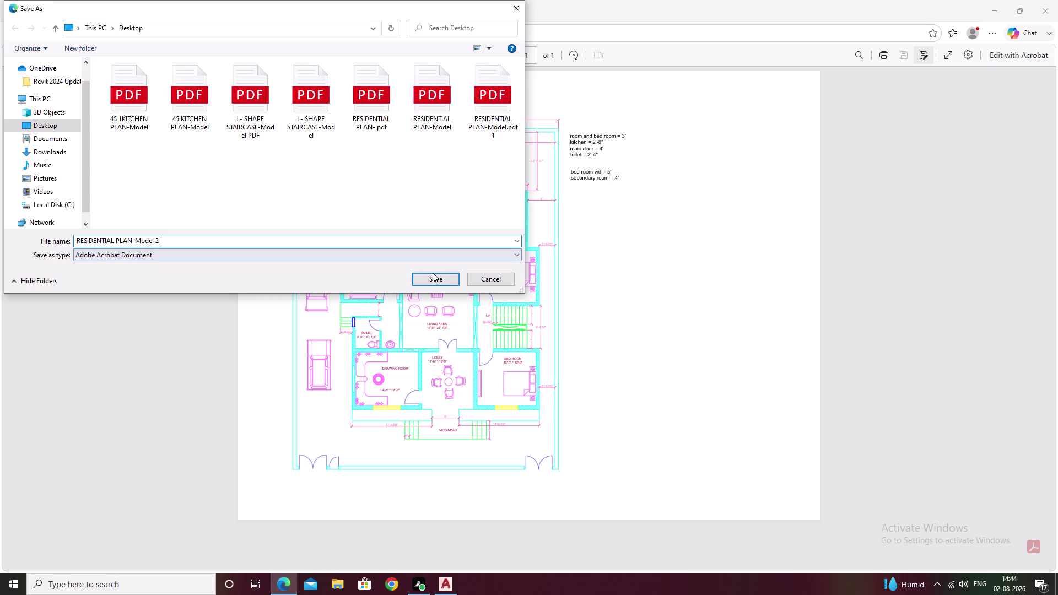
click(434, 276)
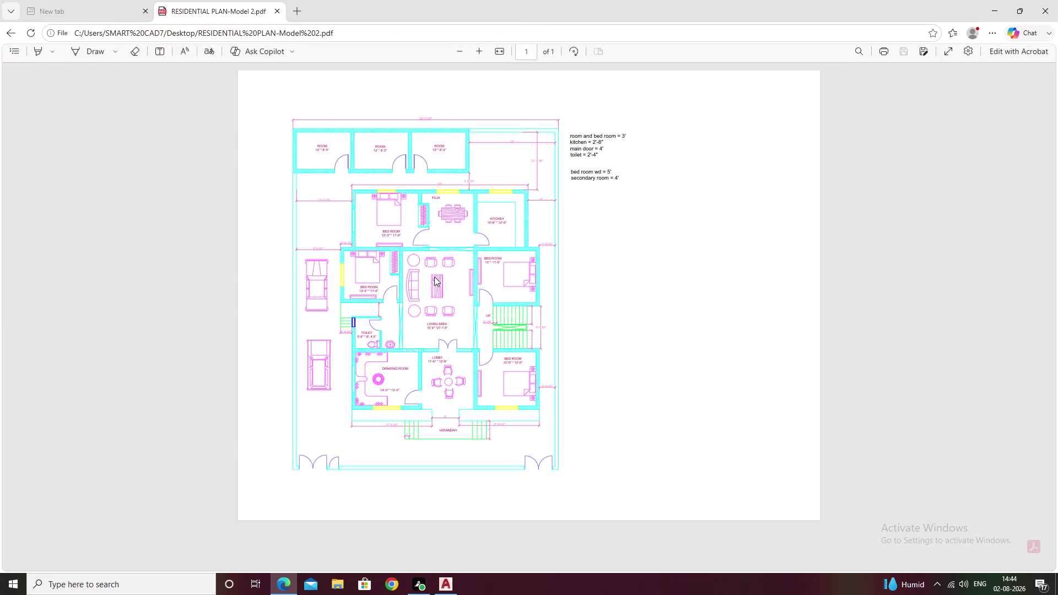
click(1040, 14)
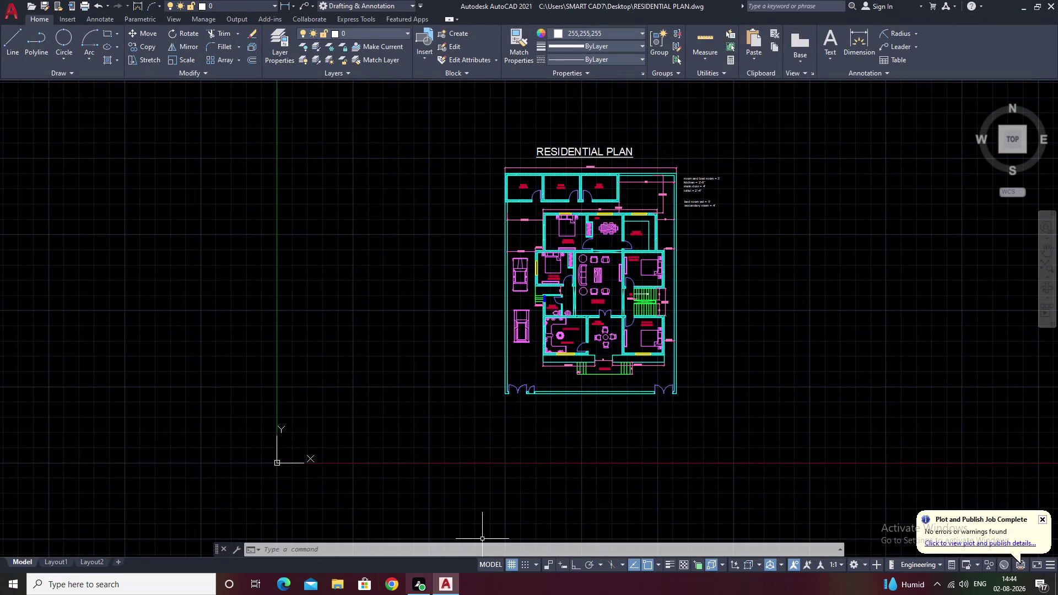